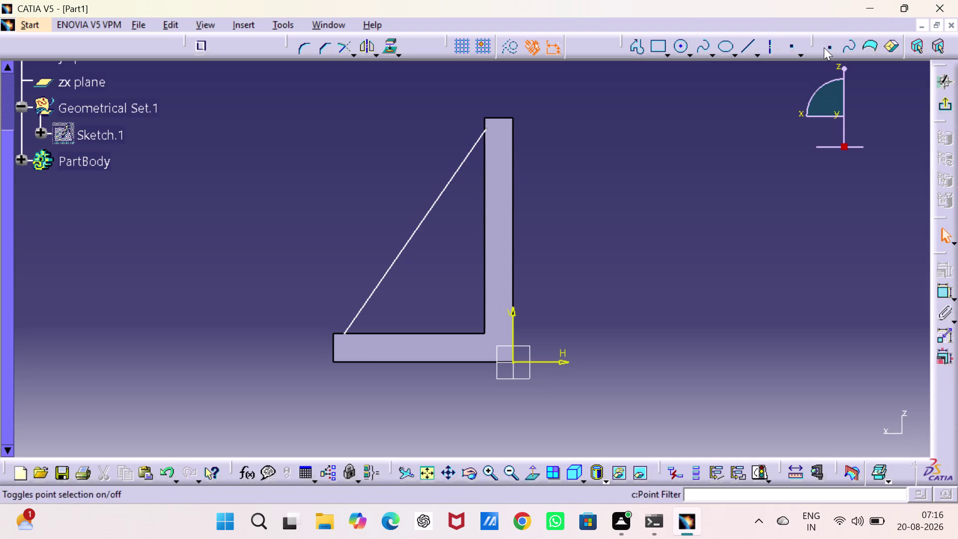
Make the rib line's lower endpoint coincident with the base flange and its top endpoint with the upright.
double_click(940, 287)
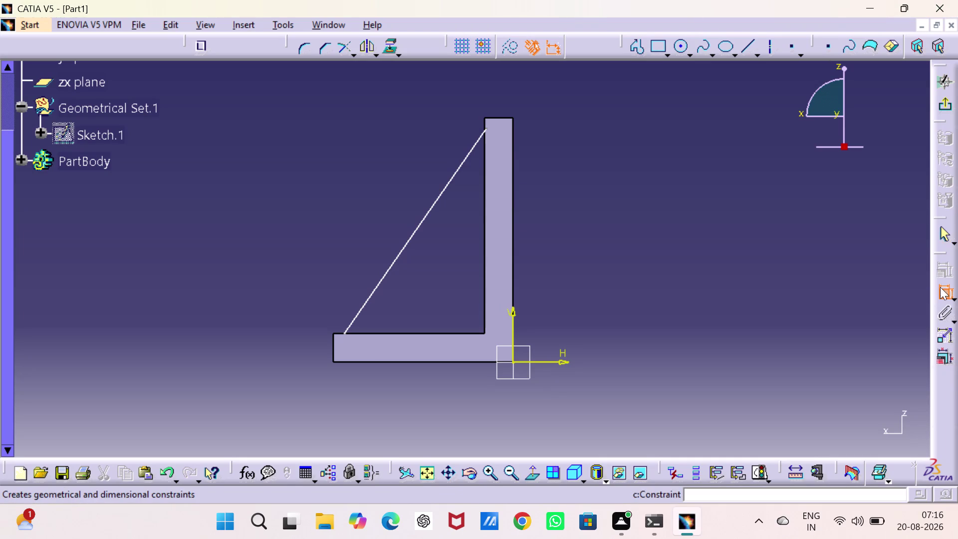
click(345, 332)
click(355, 333)
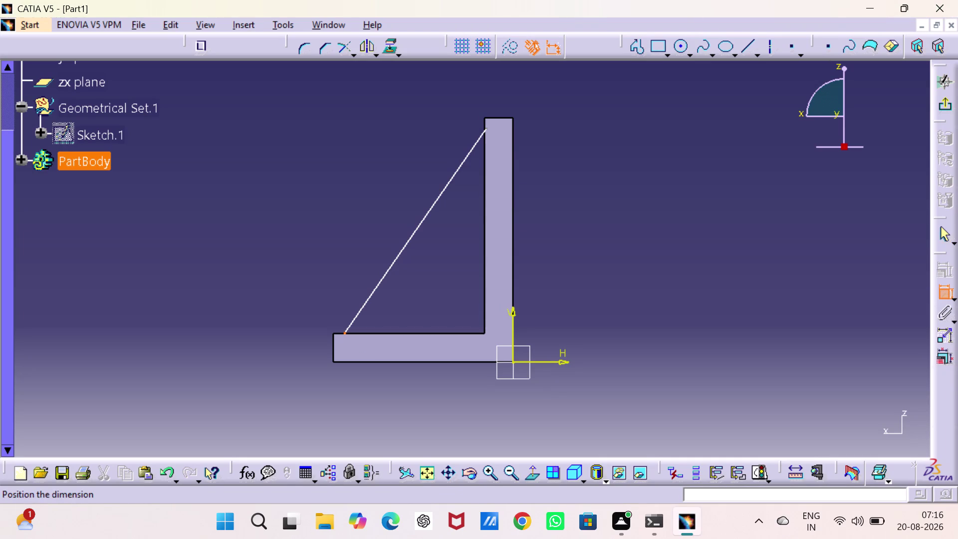
right_click(243, 271)
click(269, 334)
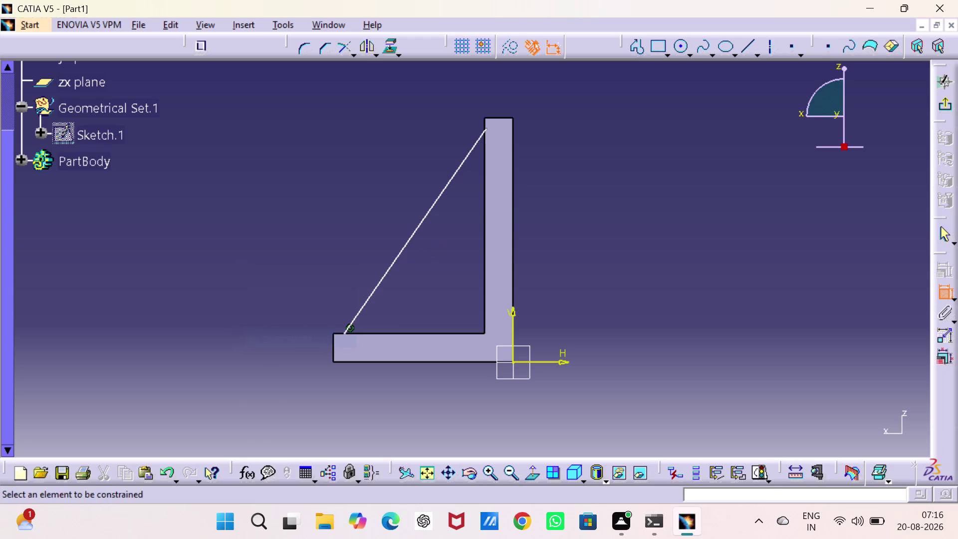
click(488, 129)
click(485, 144)
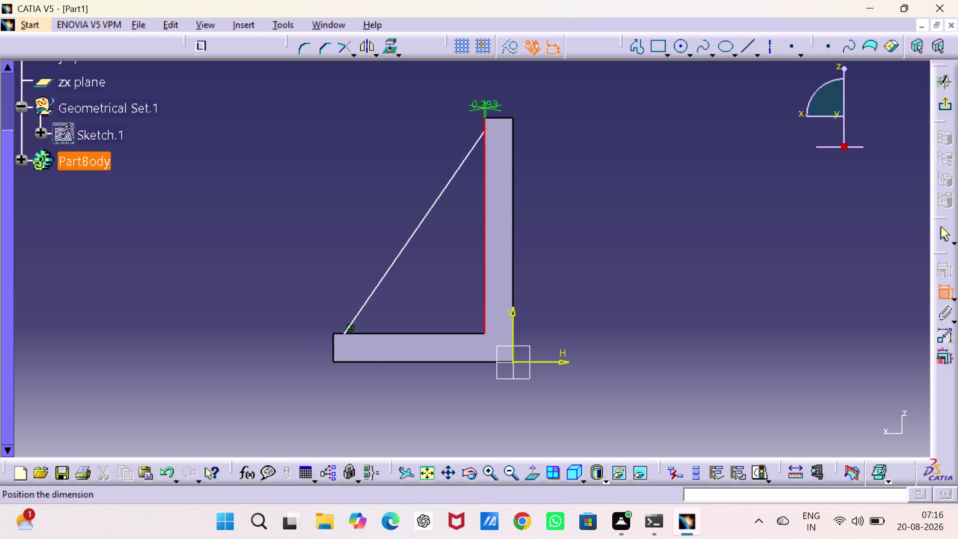
right_click(472, 148)
click(514, 287)
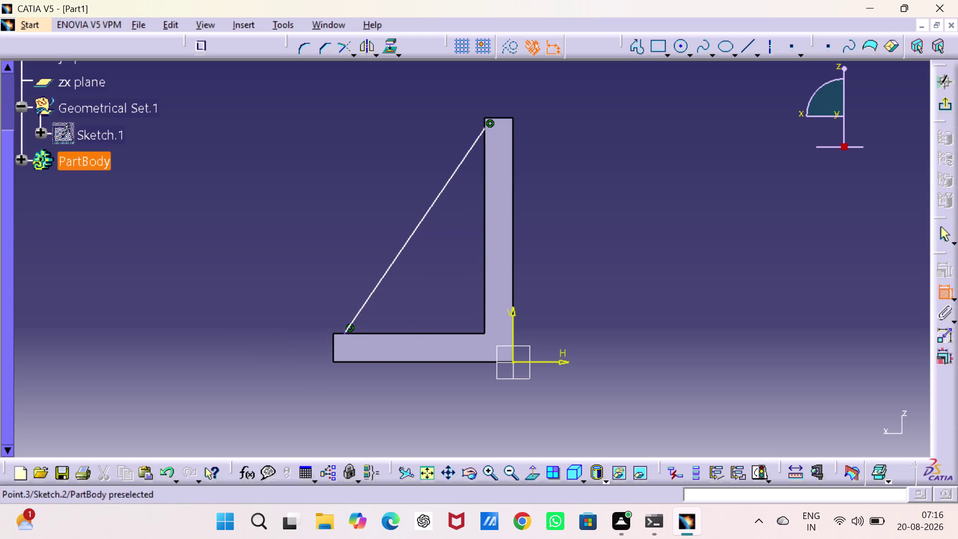
Dimension the rib's lower endpoint from the upright's inner edge and set it to 27.5 mm.
click(345, 332)
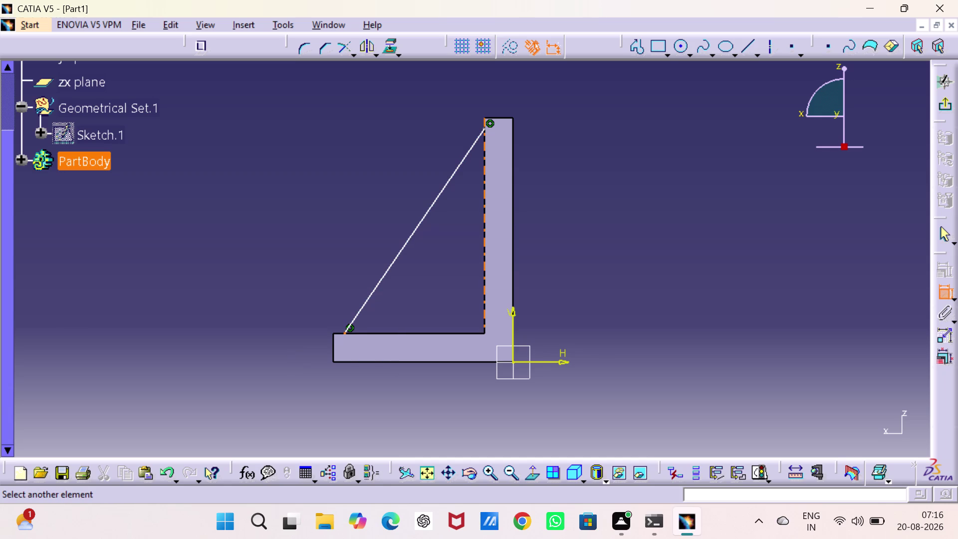
click(486, 304)
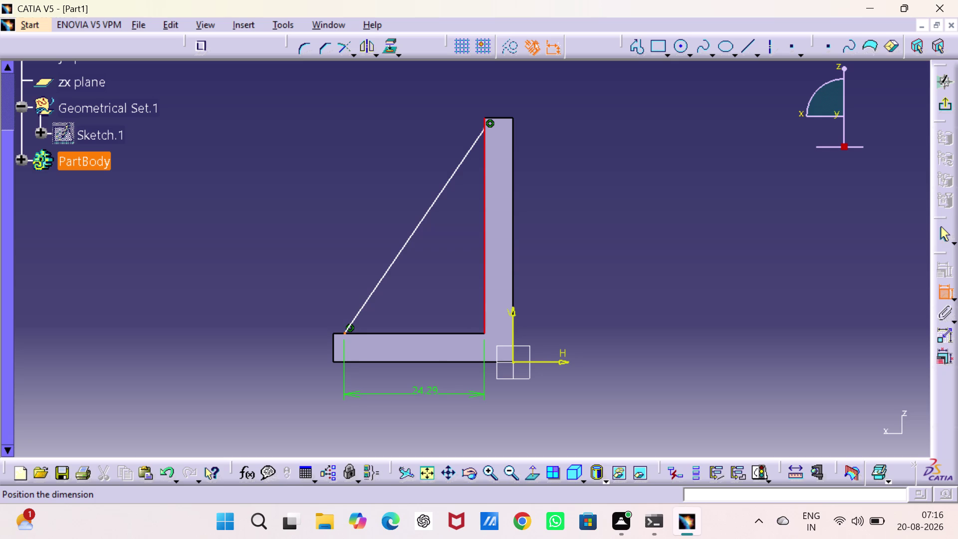
click(423, 393)
double_click(424, 394)
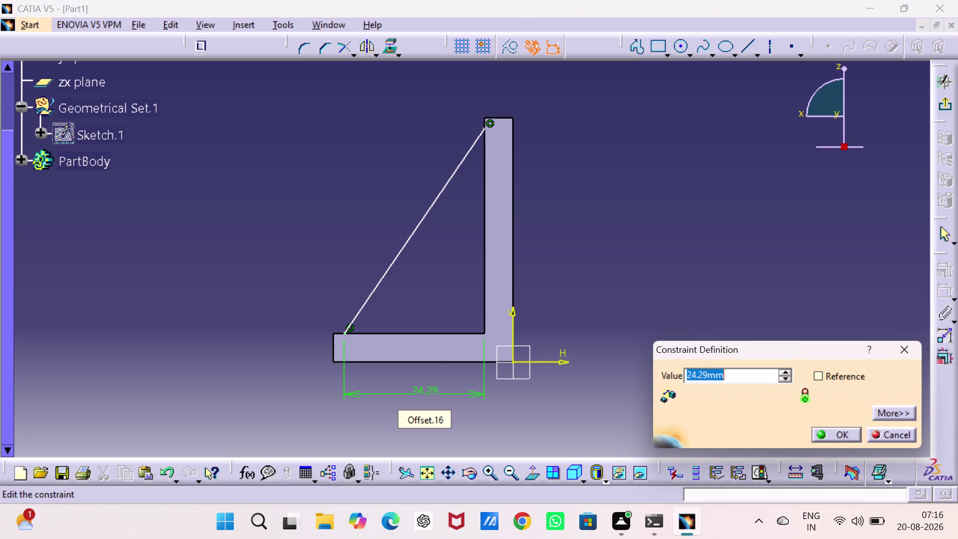
key(2)
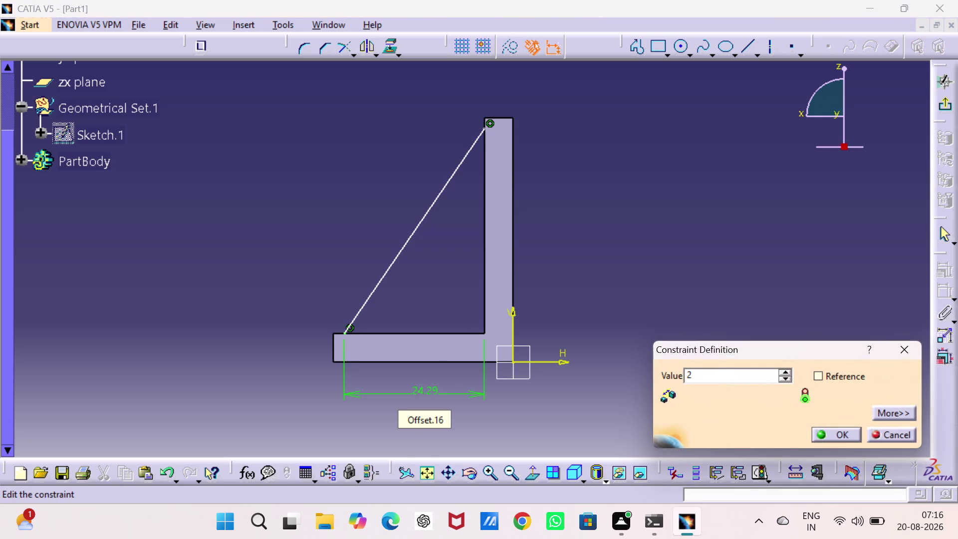
key(7)
key(period)
key(5)
key(Return)
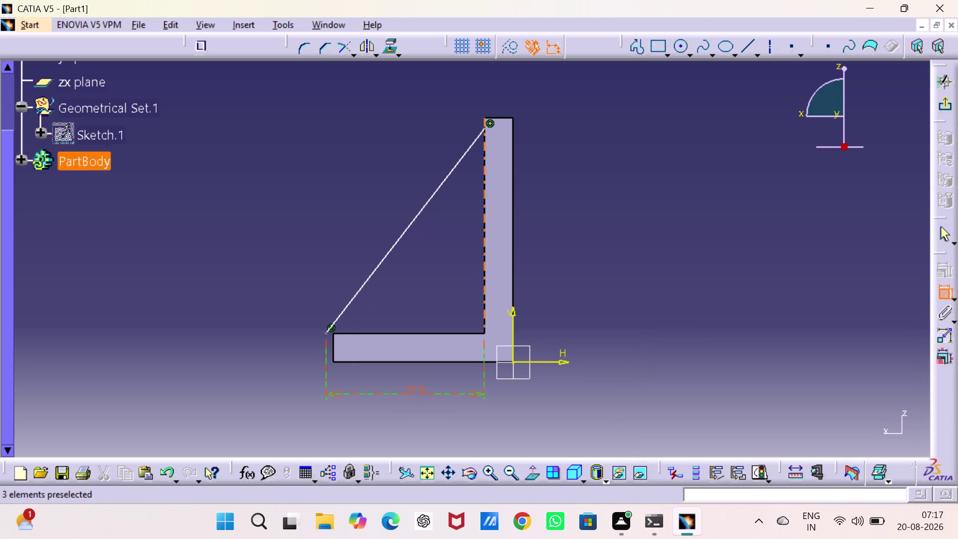
key(Escape)
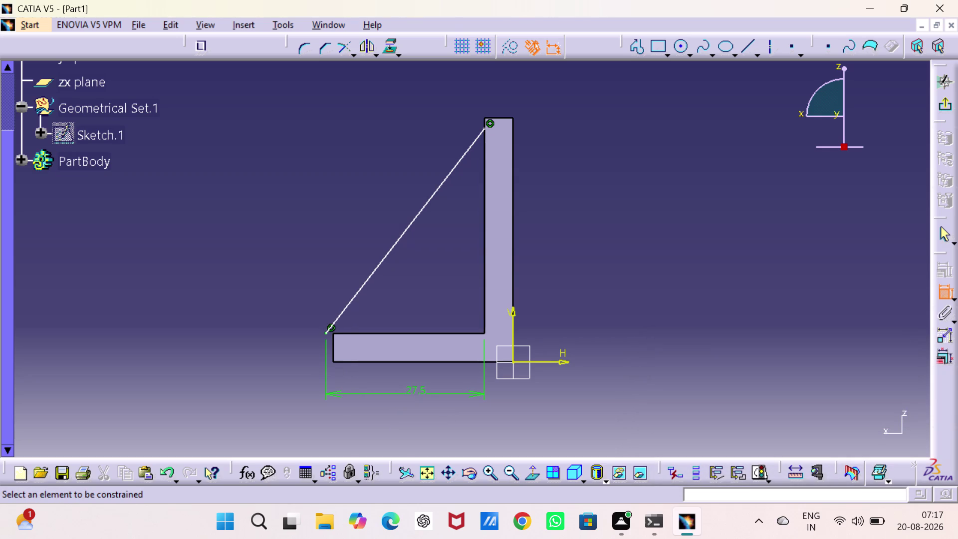
Undo the trial 27.5 mm offset dimension.
key(Escape)
key(Escape)
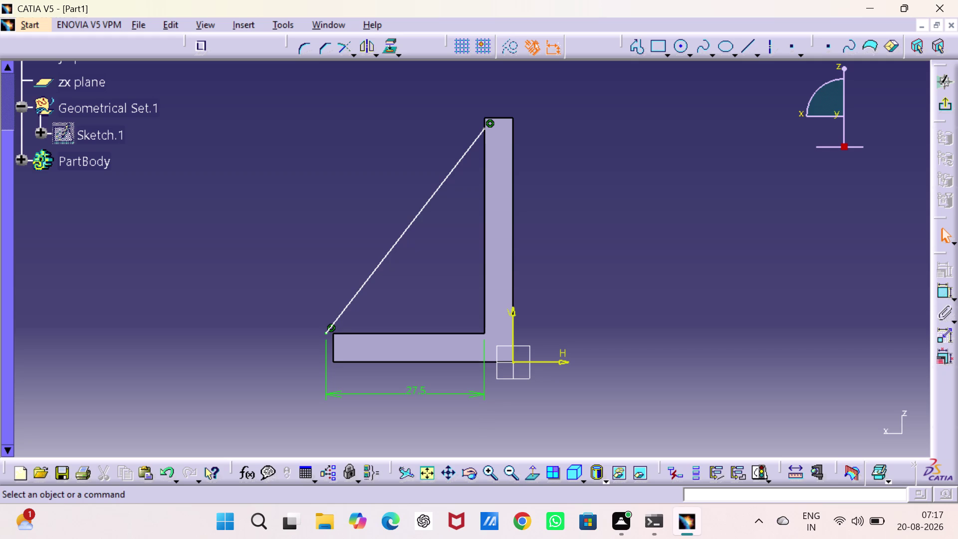
key(ctrl+z)
key(ctrl+z)
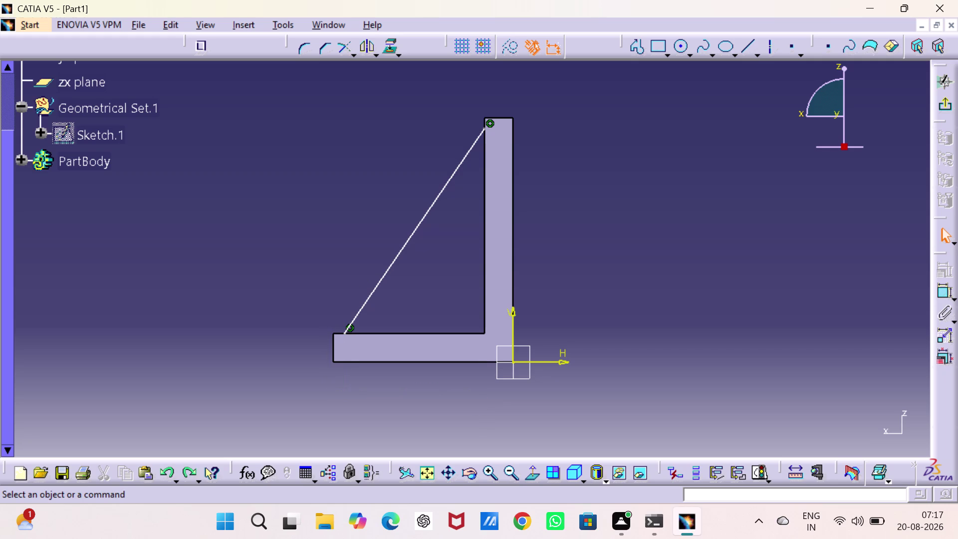
double_click(935, 287)
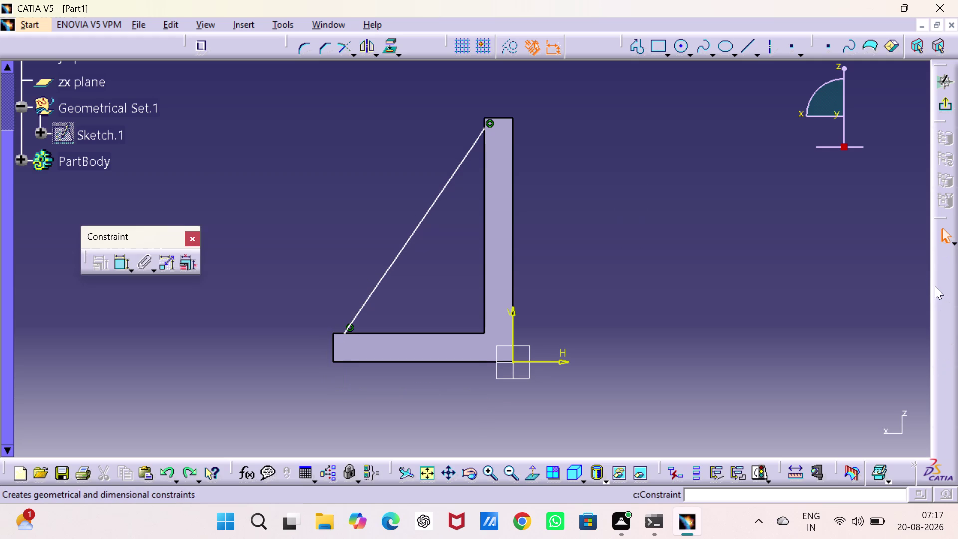
Dock the constraint toolbar and dimension the rib's lower endpoint 27.5 mm from the upright's outer face.
drag(103, 236, 954, 268)
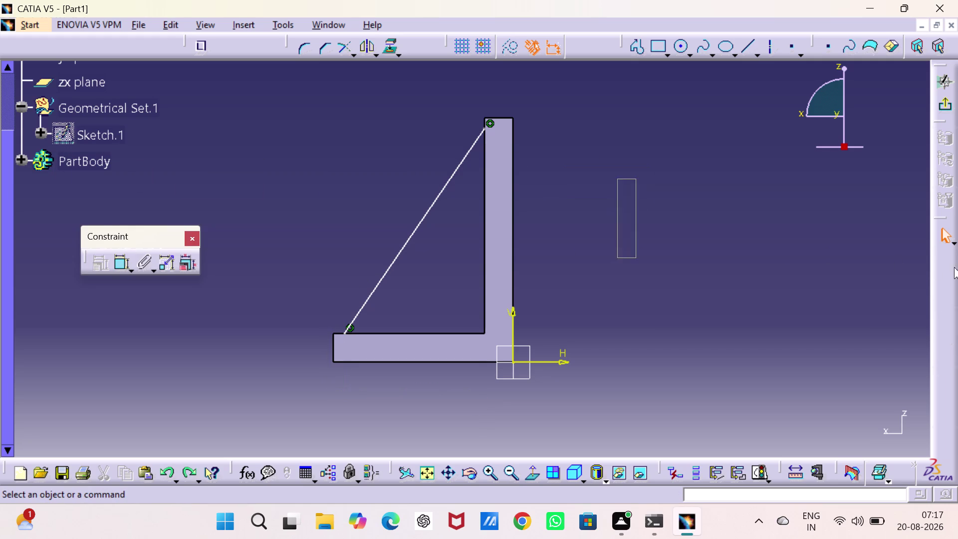
drag(953, 267, 954, 279)
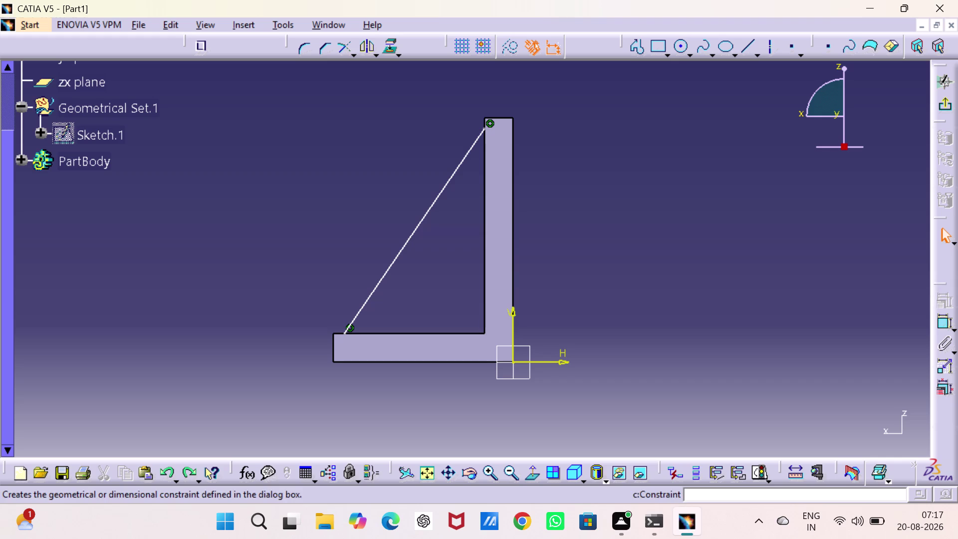
drag(934, 282, 935, 250)
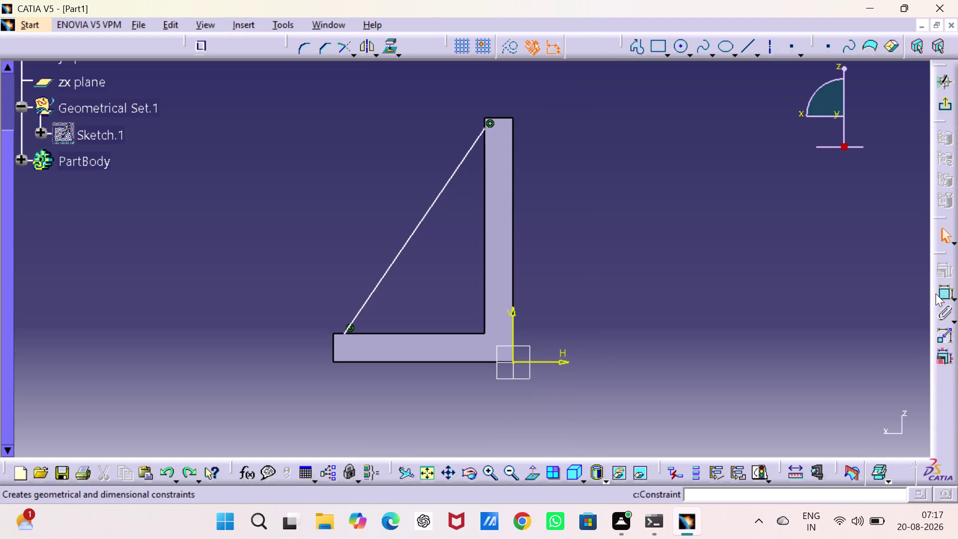
double_click(938, 294)
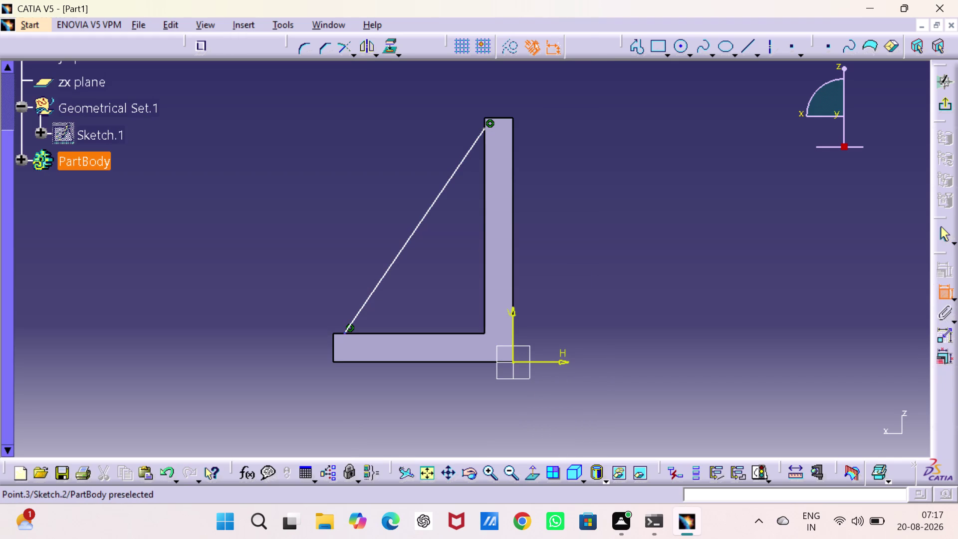
click(345, 333)
drag(514, 271, 502, 304)
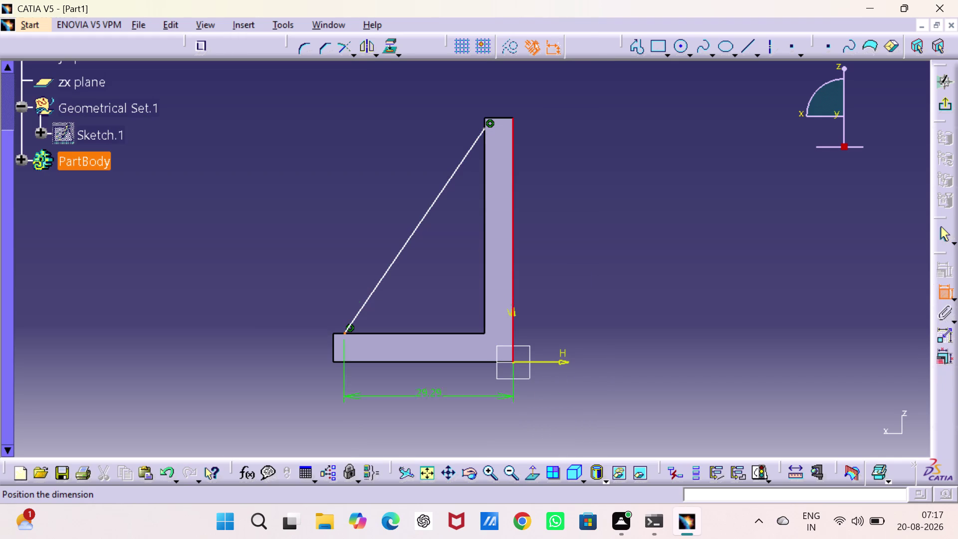
click(432, 410)
double_click(432, 404)
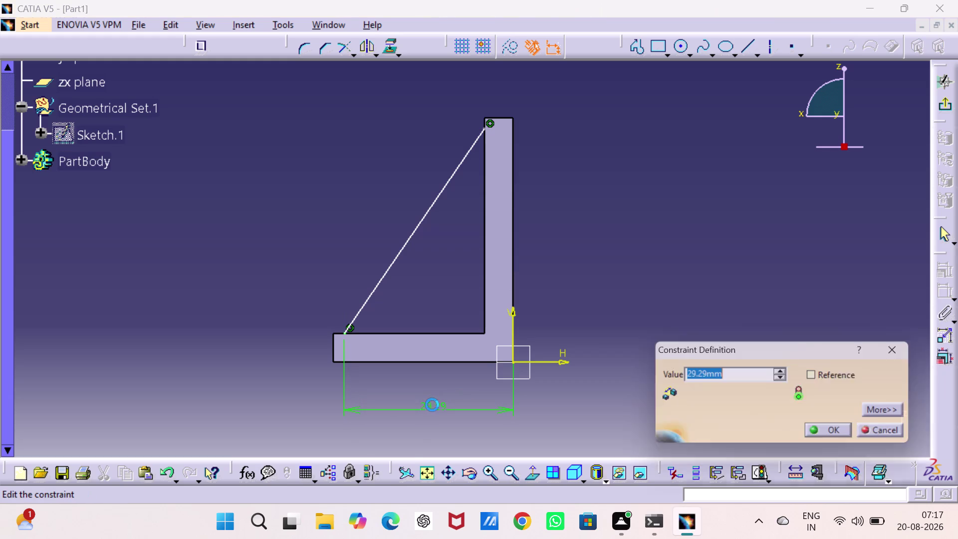
key(2)
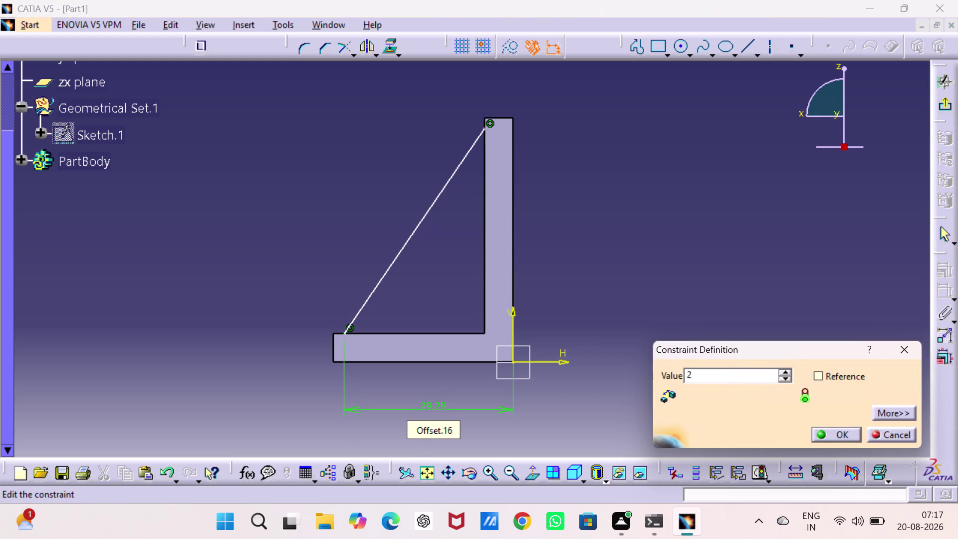
text(7.)
key(5)
key(Return)
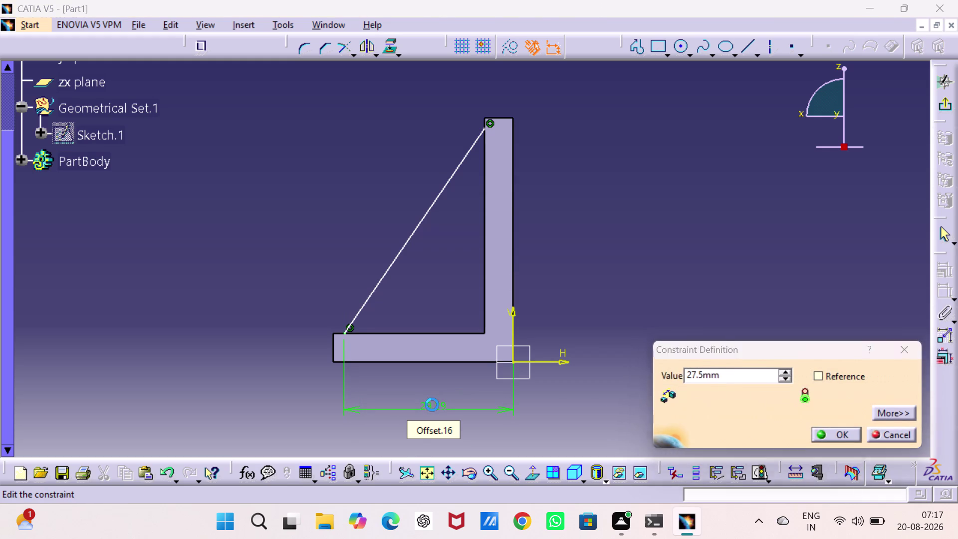
Dimension the rib's top endpoint vertically from the bracket's bottom edge (40.548).
click(485, 128)
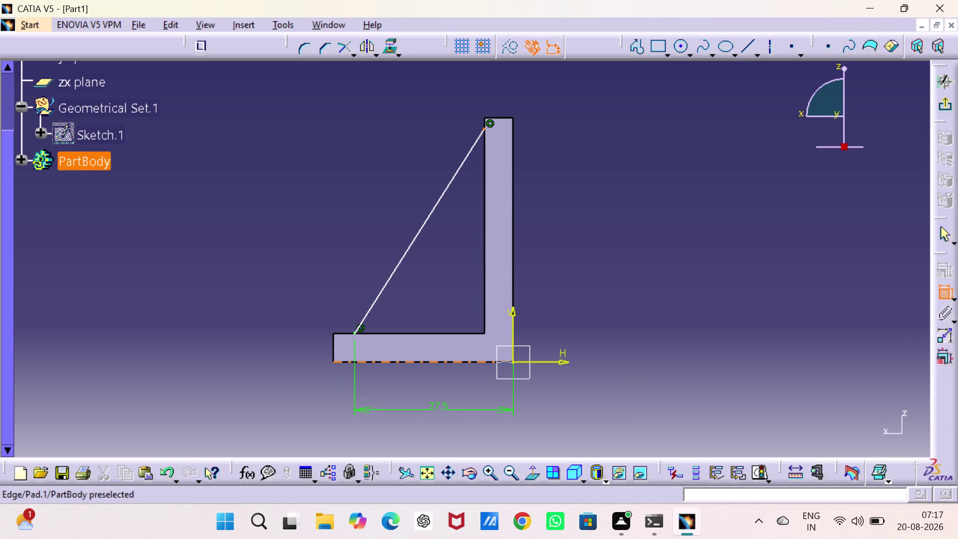
click(436, 363)
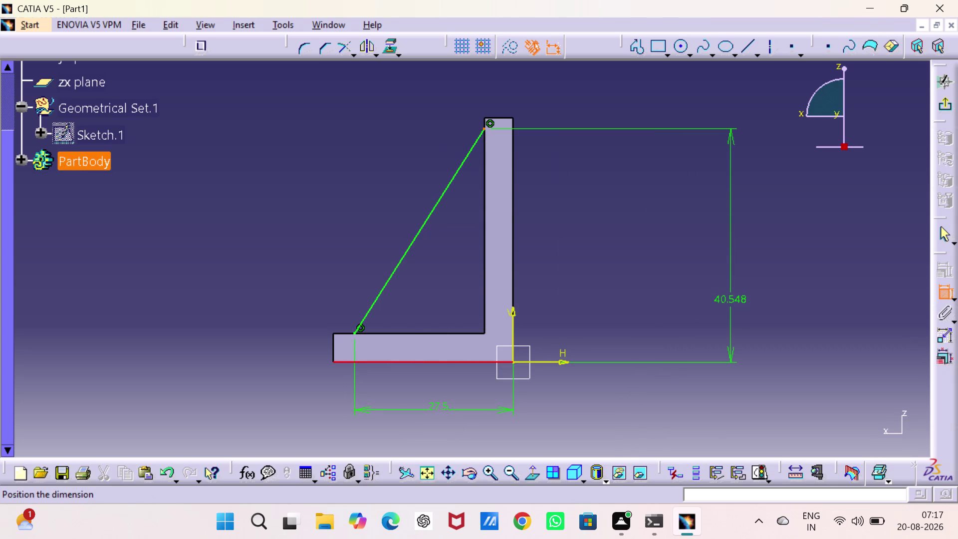
click(584, 271)
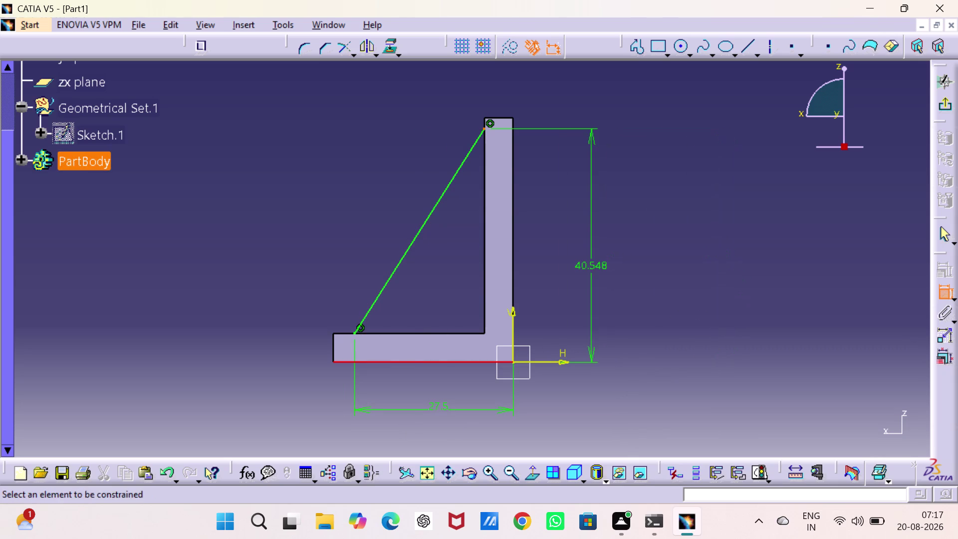
double_click(590, 264)
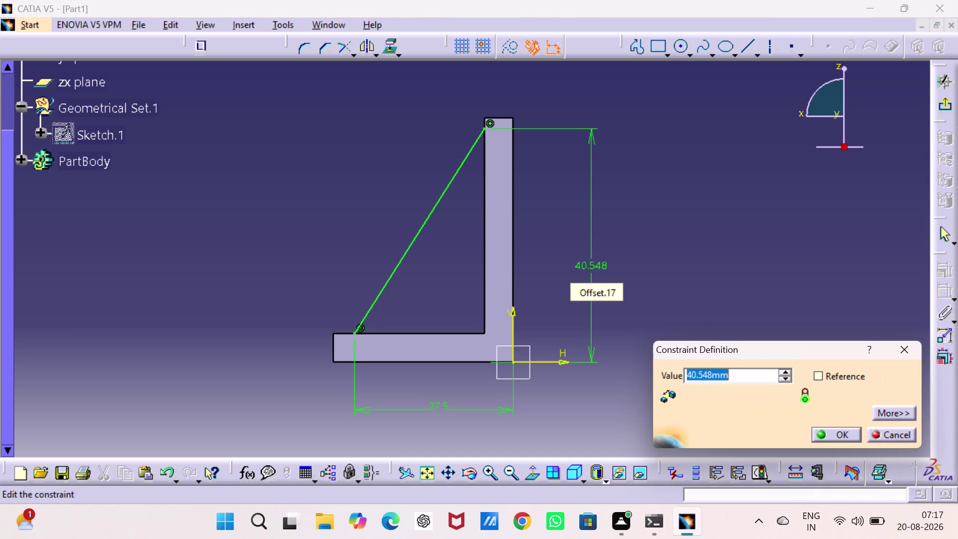
Change the rib line's 40.548 vertical dimension to 40 mm and confirm it.
key(4)
key(0)
key(Return)
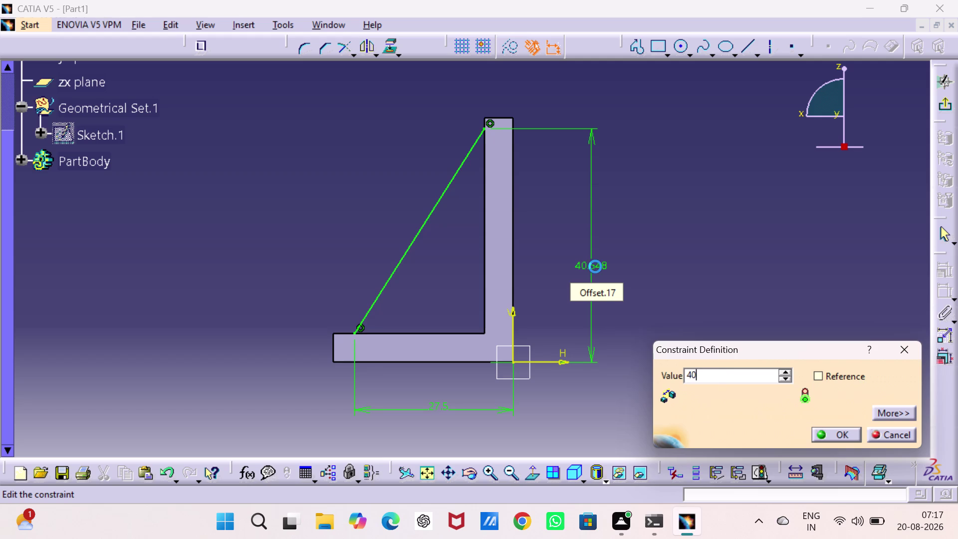
click(941, 101)
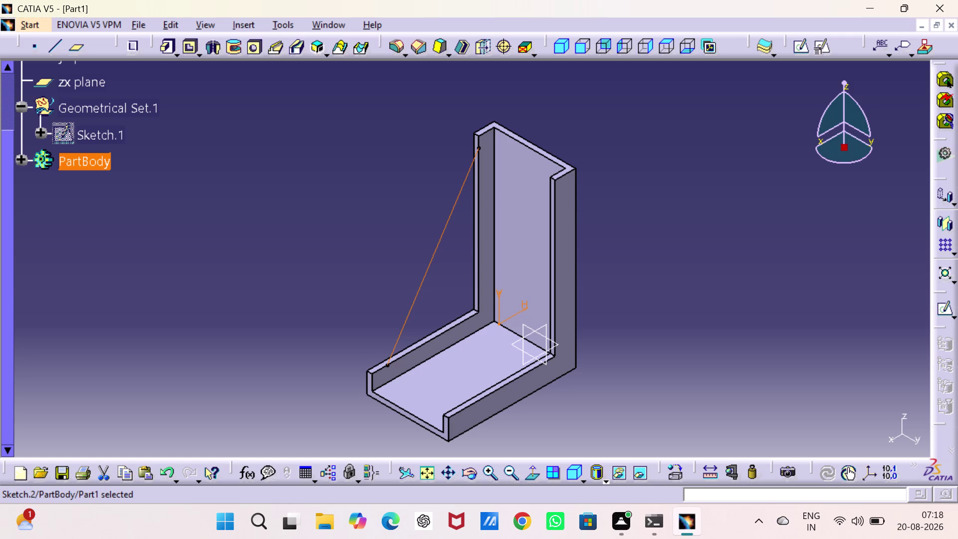
Reopen the rib sketch and delete the top endpoint's coincidence constraint.
click(685, 180)
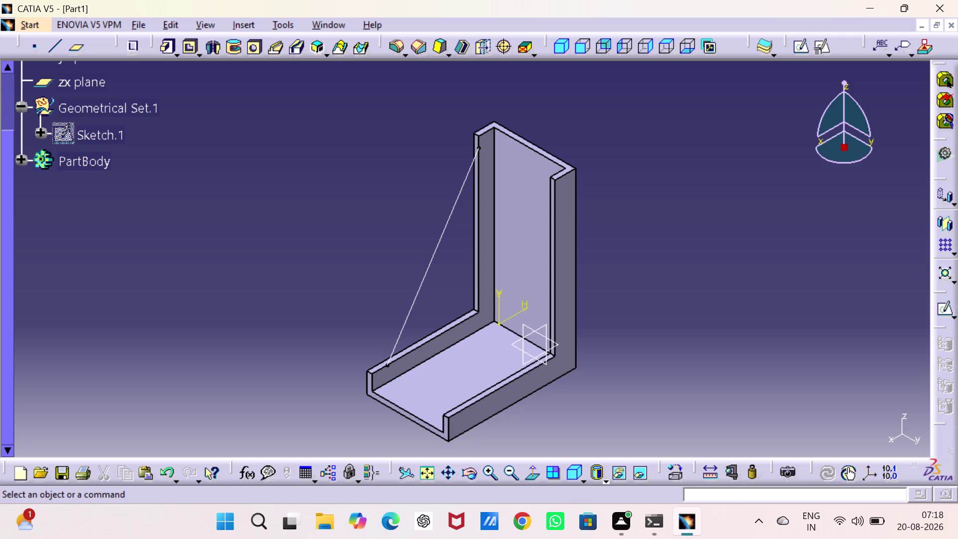
double_click(428, 270)
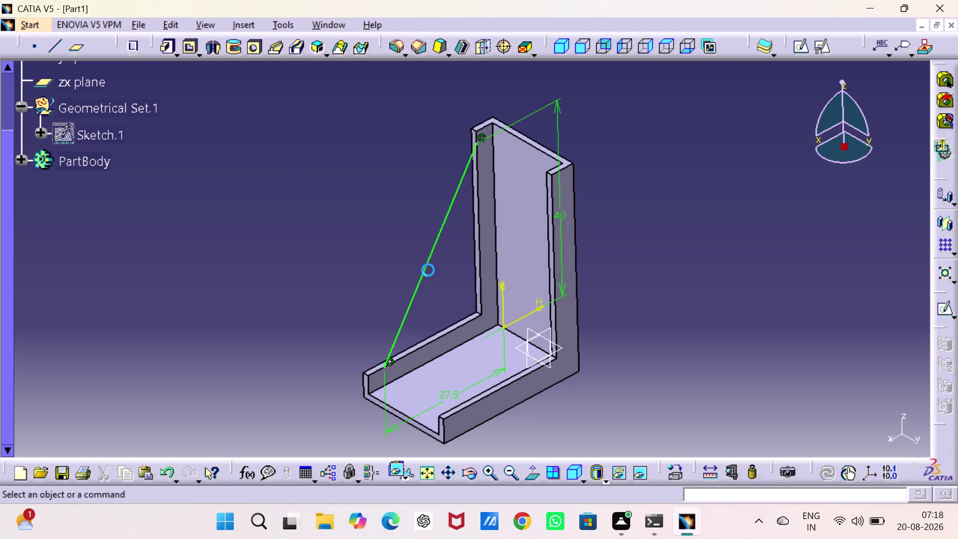
click(686, 218)
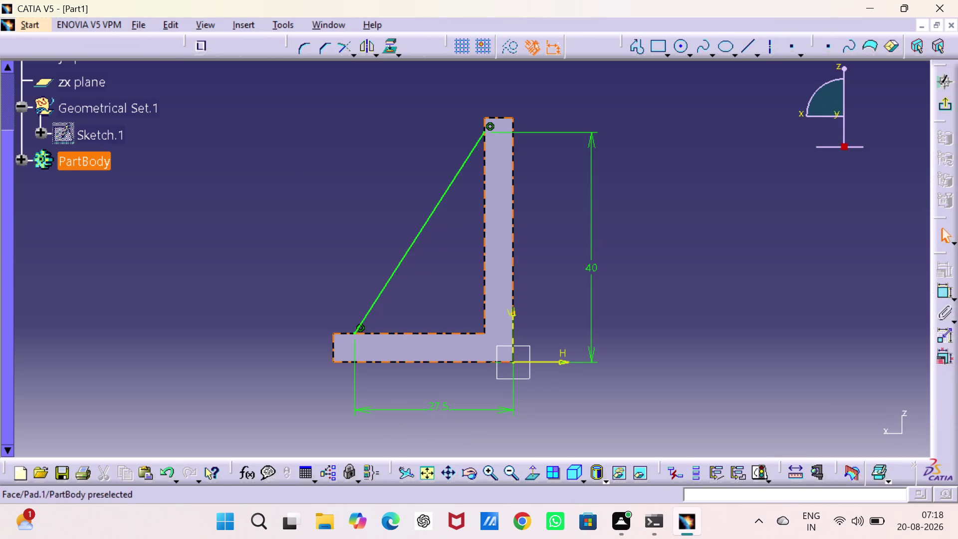
right_click(493, 125)
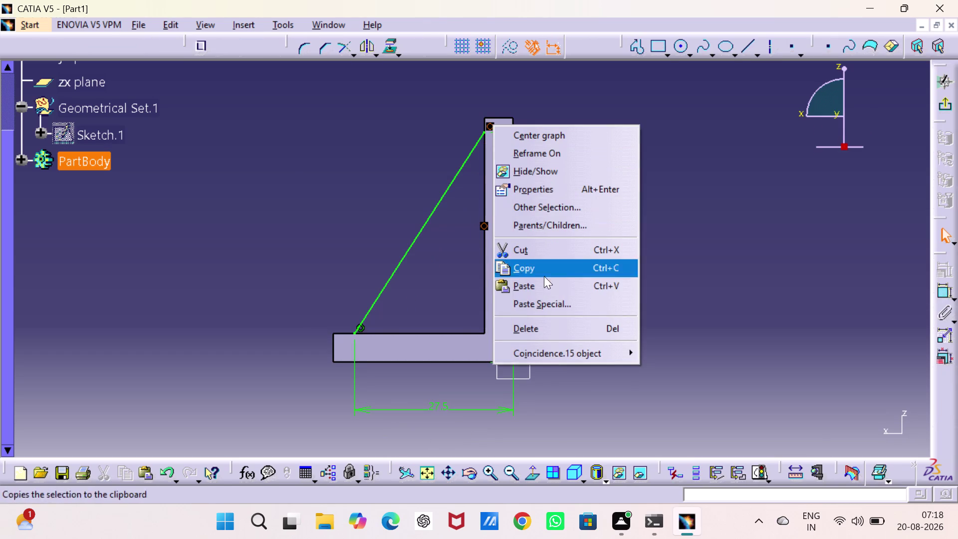
click(549, 325)
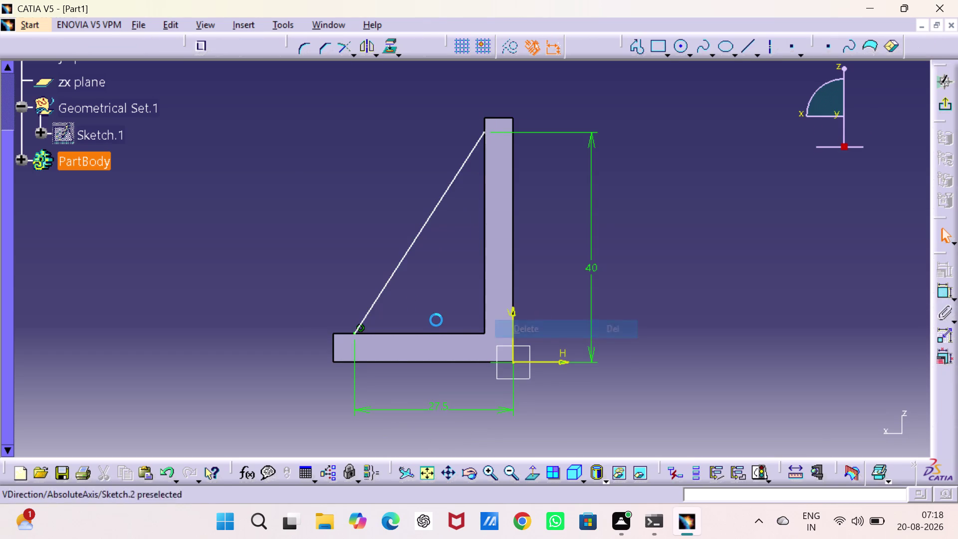
Delete the lower endpoint's coincidence, restoring the diagonal line after an accidental deletion.
right_click(363, 327)
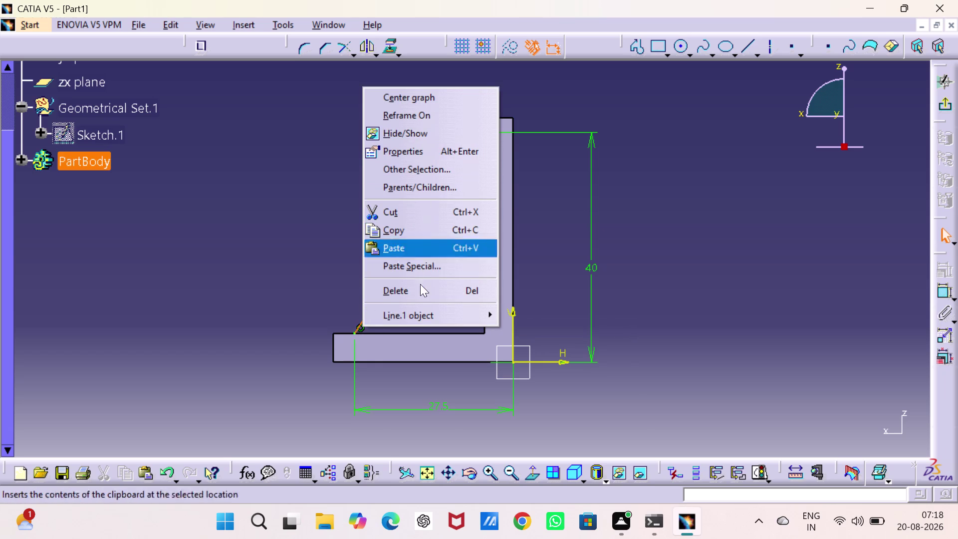
click(419, 294)
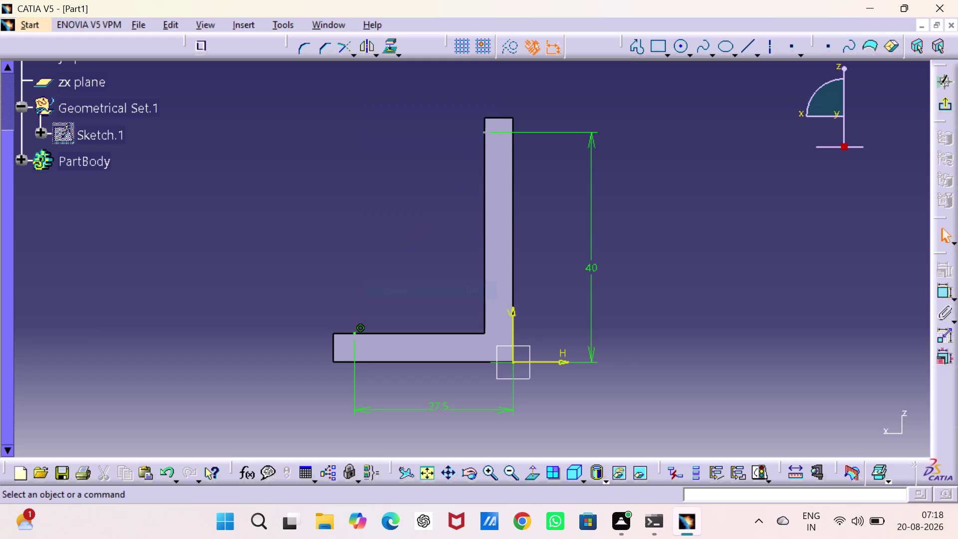
key(ctrl+z)
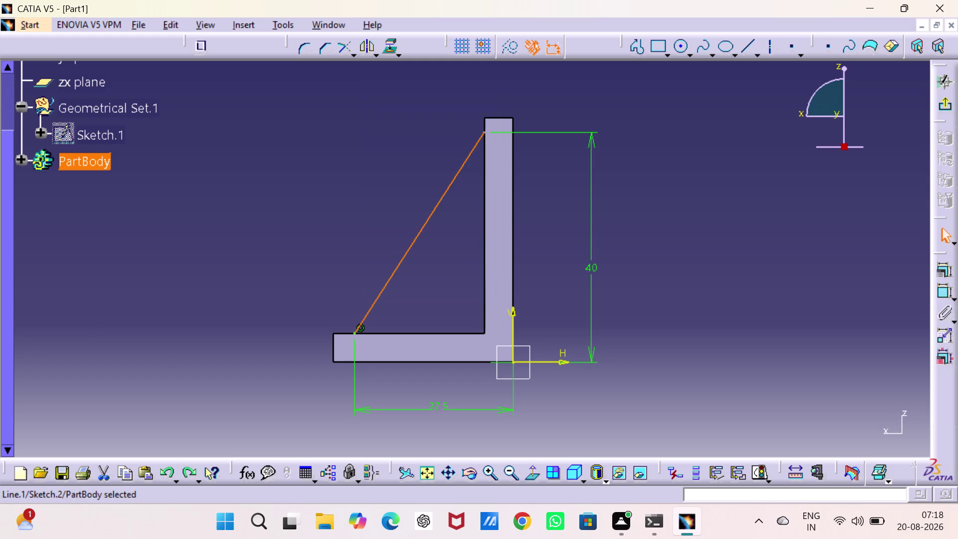
click(381, 160)
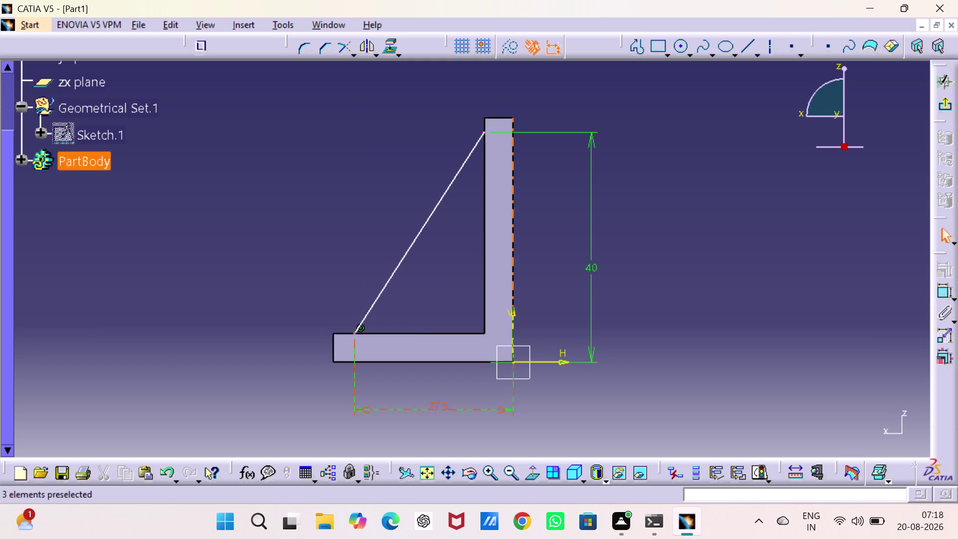
right_click(363, 328)
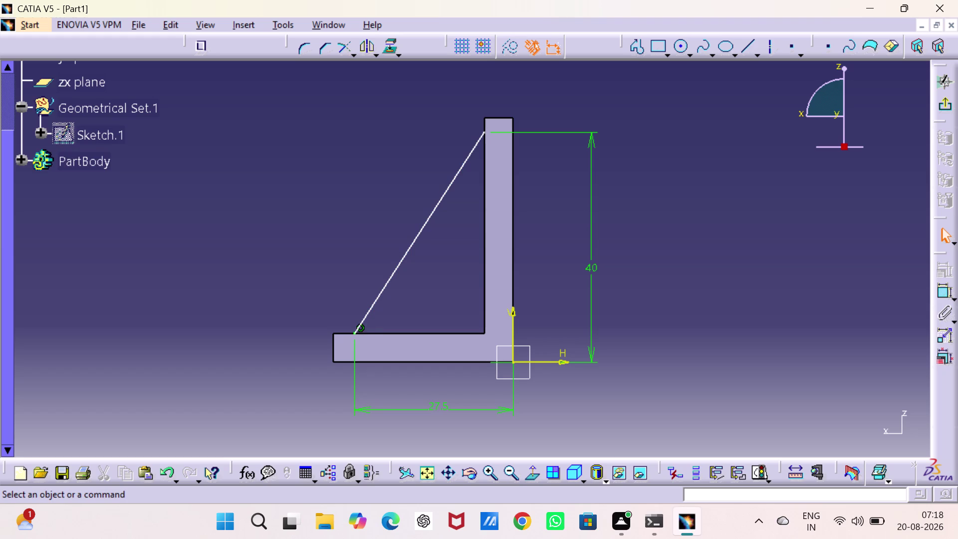
click(364, 328)
right_click(364, 328)
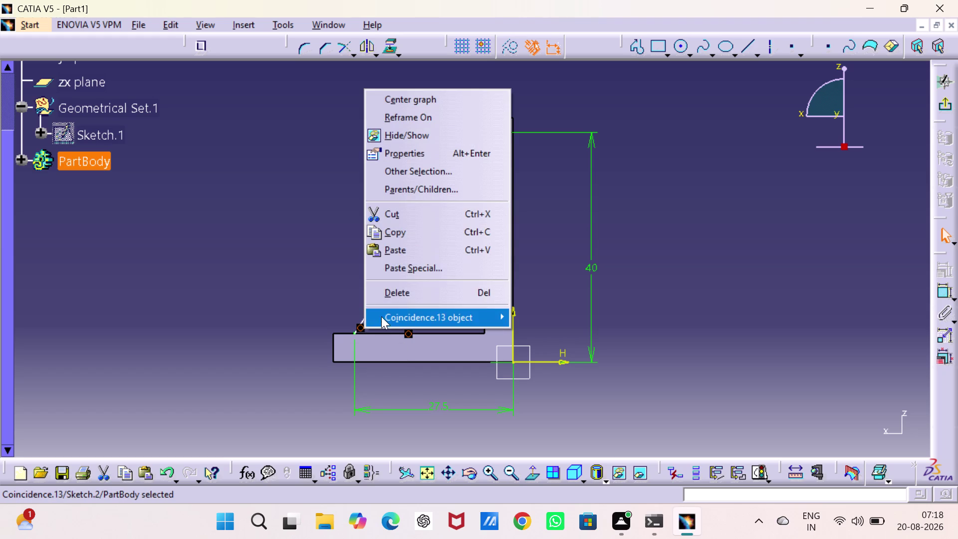
click(388, 292)
click(355, 300)
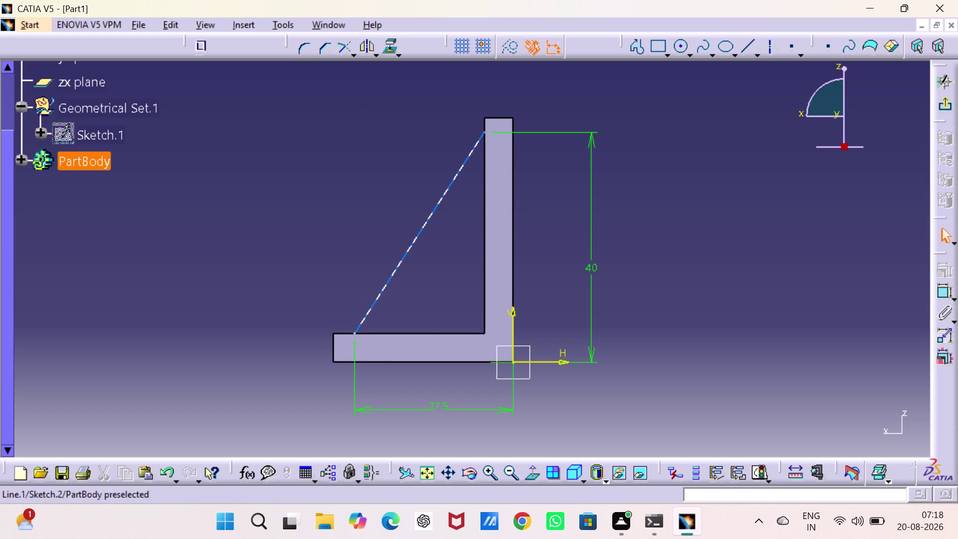
Make the rib line's lower endpoint coincident with the base's bottom edge.
click(354, 333)
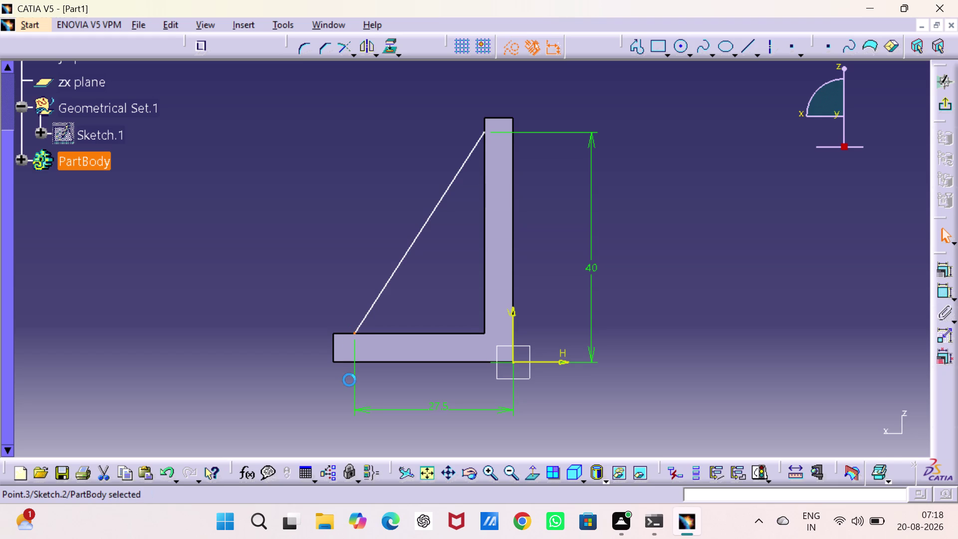
click(776, 373)
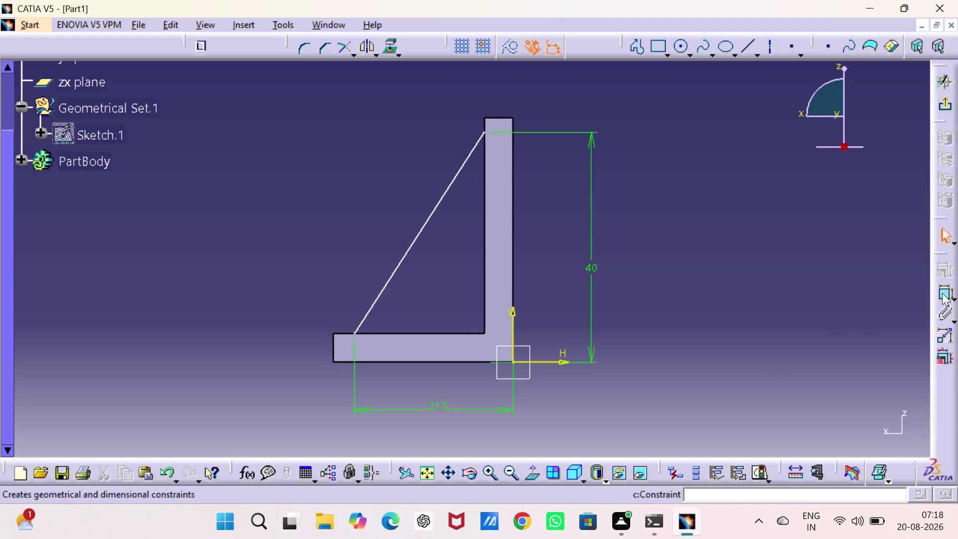
double_click(942, 293)
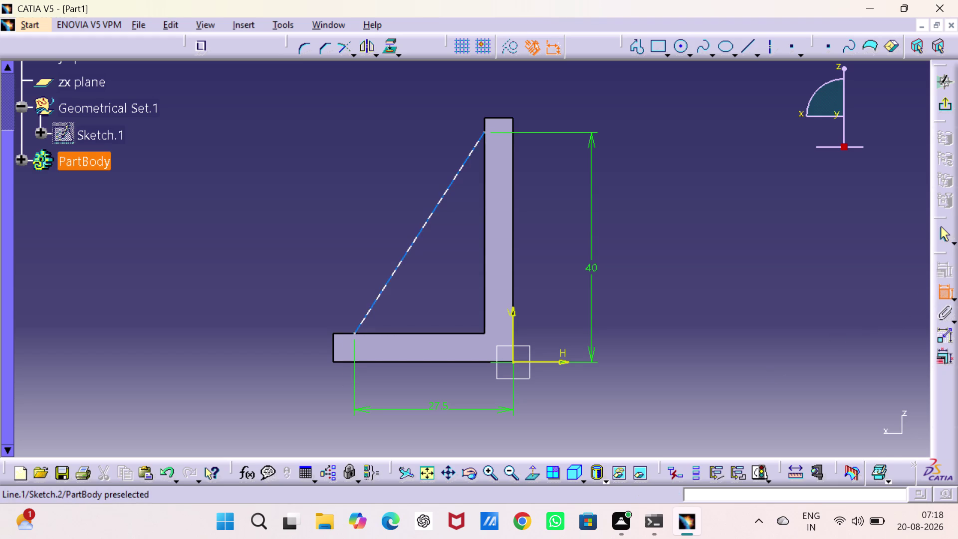
click(355, 333)
click(345, 361)
right_click(345, 361)
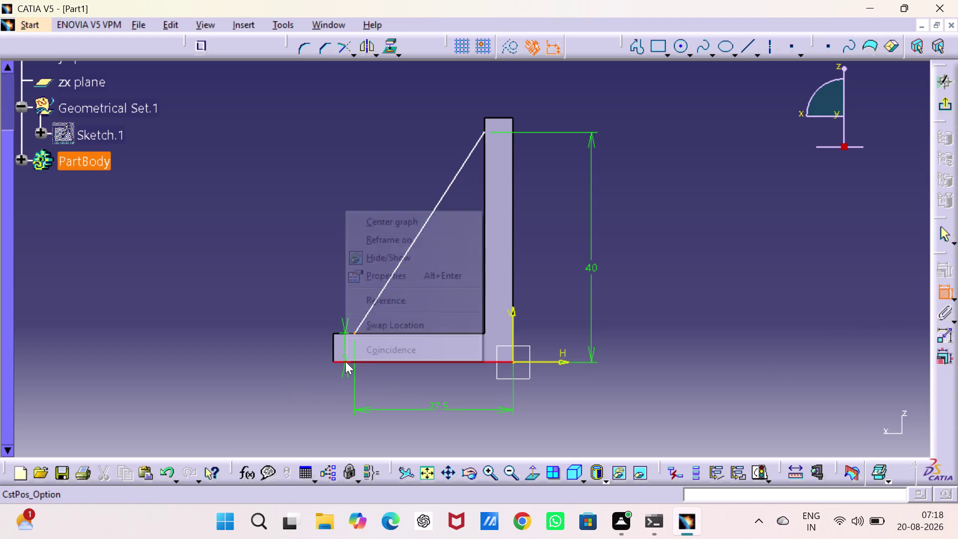
click(354, 352)
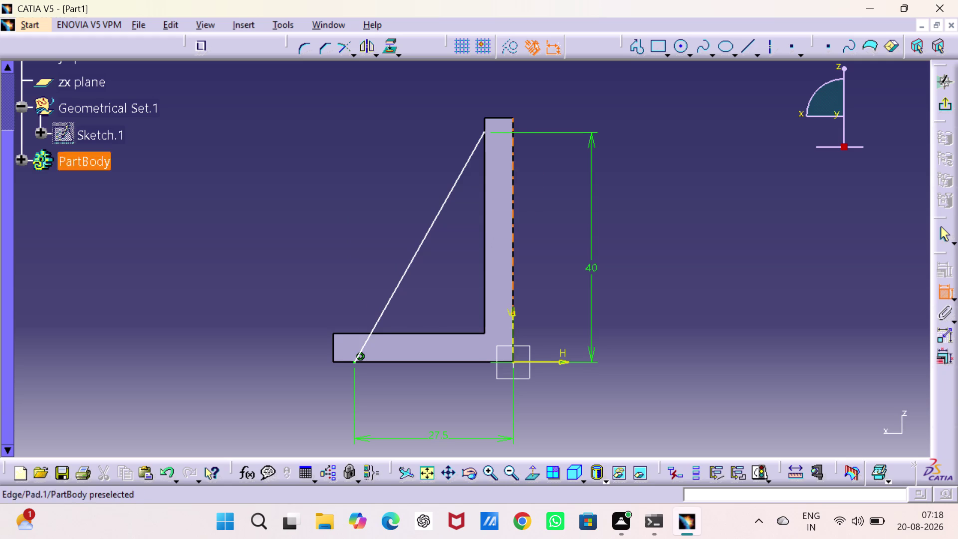
Make the rib line's top endpoint coincident with the wall's outer edge.
click(485, 131)
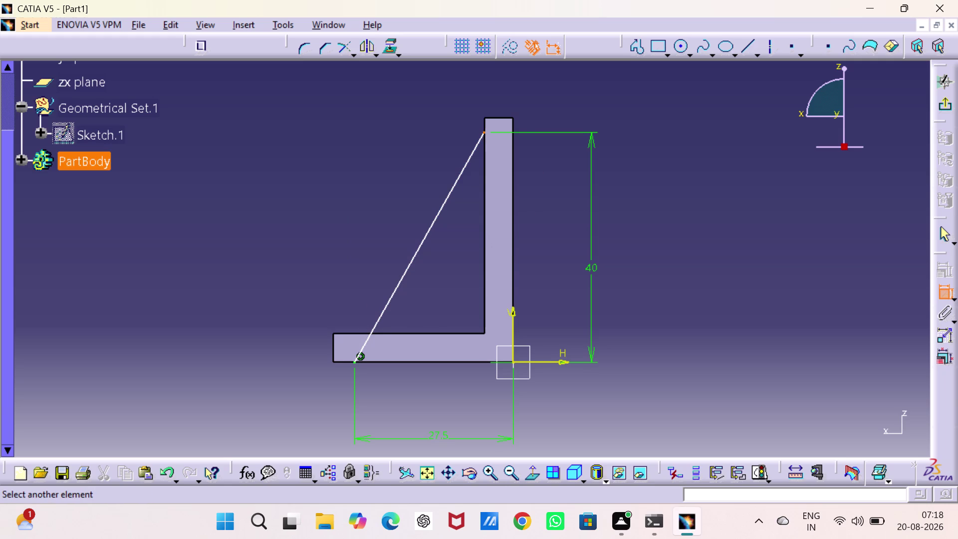
click(513, 138)
right_click(511, 138)
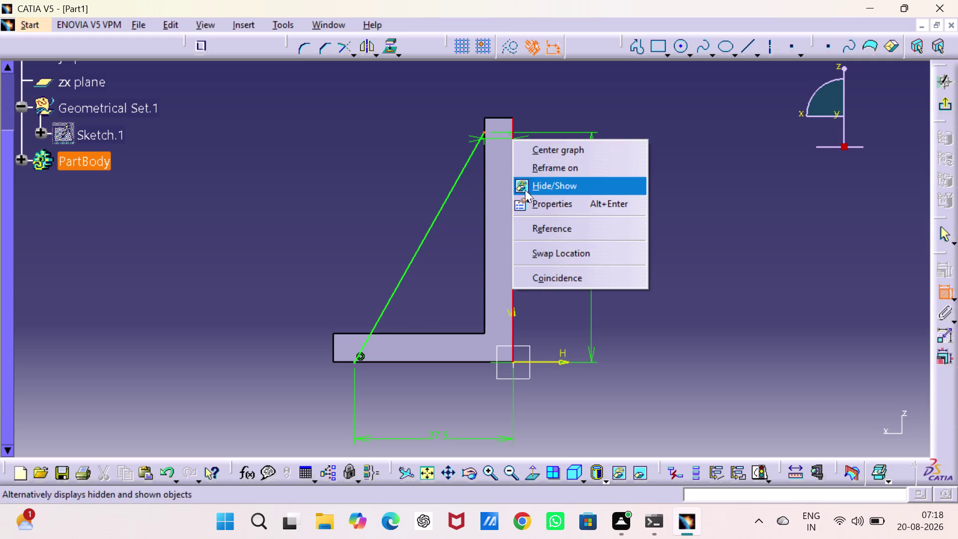
click(536, 277)
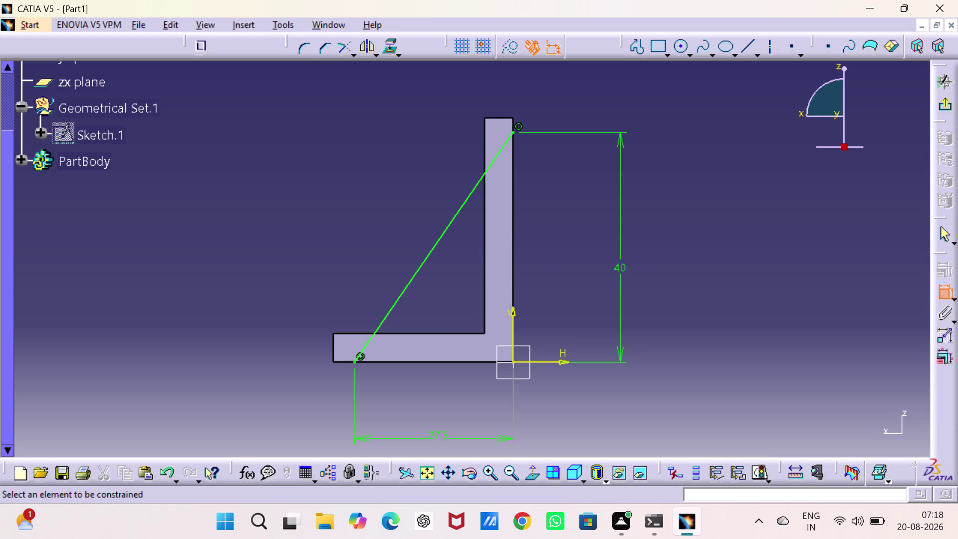
Draw lines down the wall's outer edge and to the corner to close the triangle, then exit.
drag(637, 45, 631, 51)
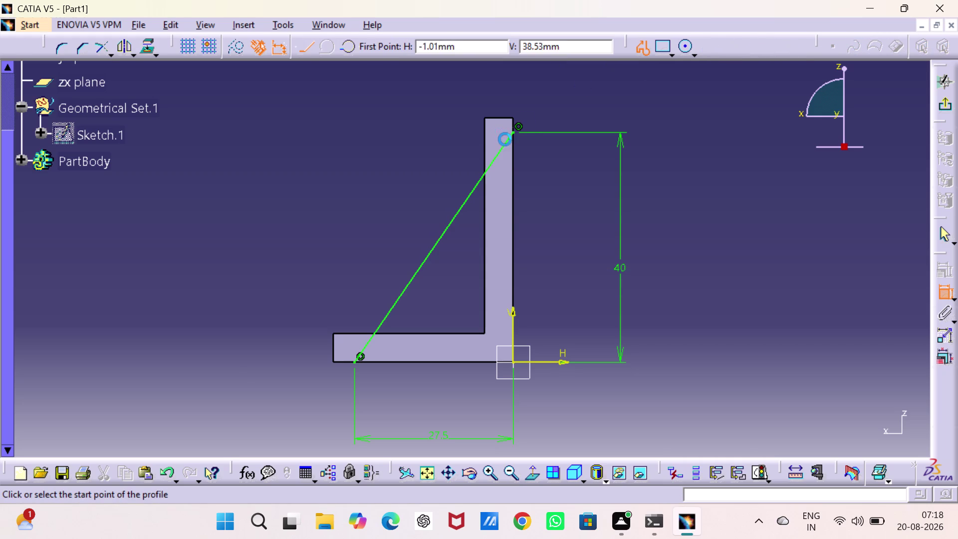
click(514, 131)
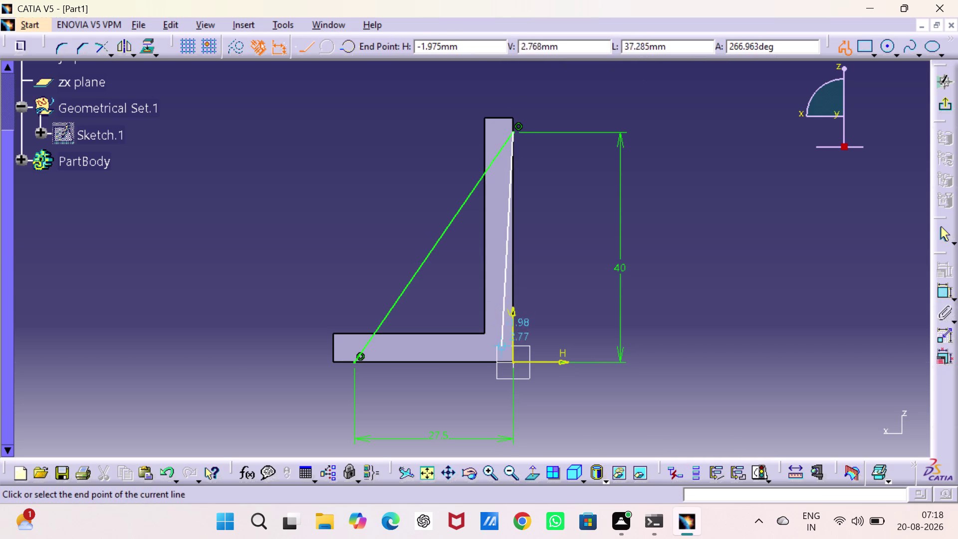
click(514, 359)
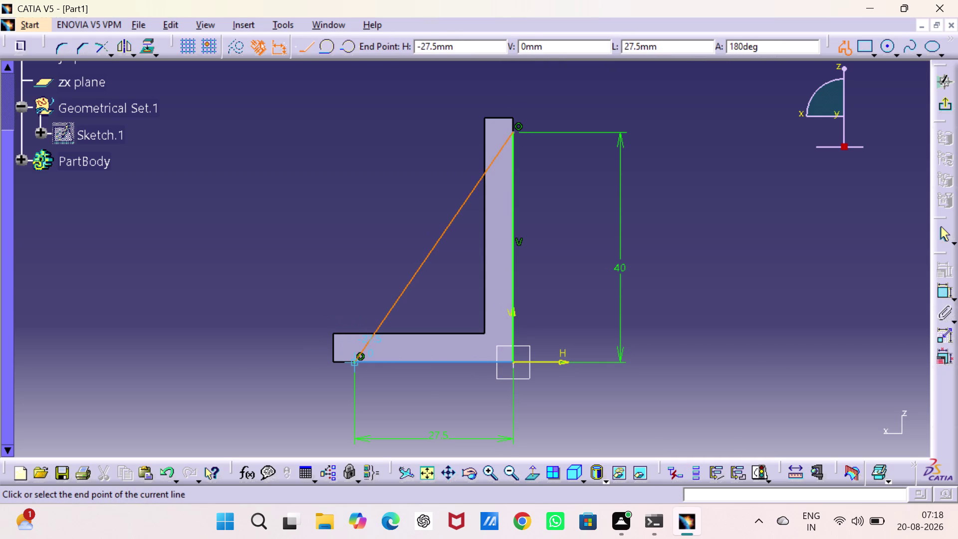
click(354, 362)
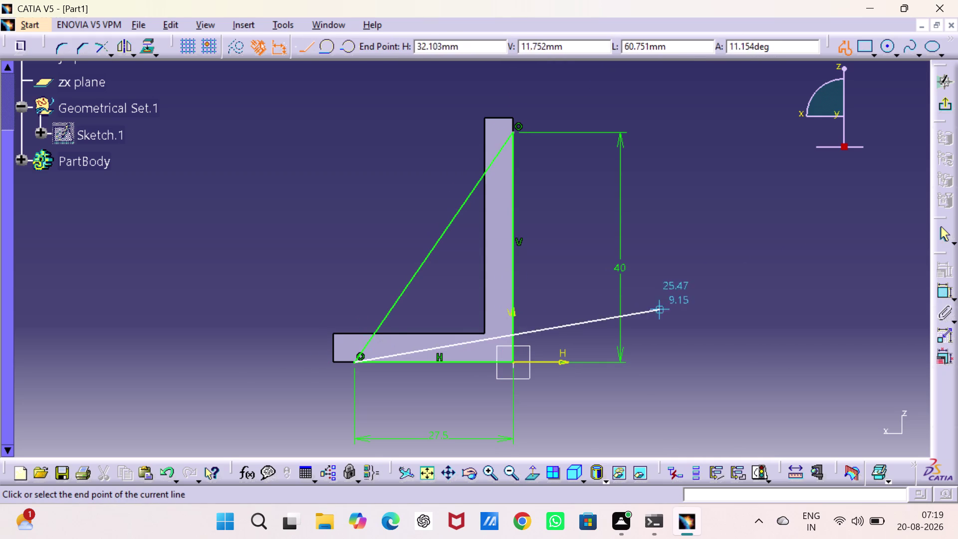
click(944, 237)
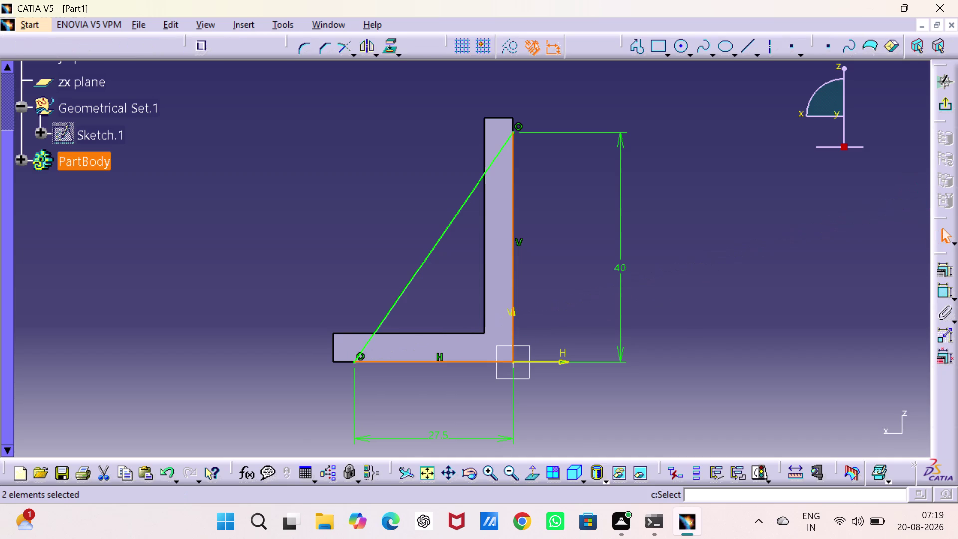
click(691, 230)
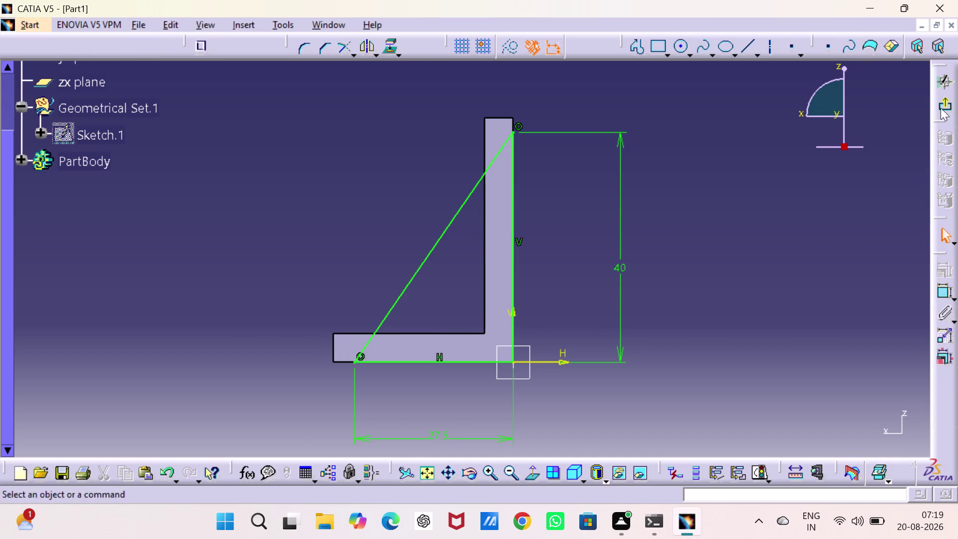
click(952, 106)
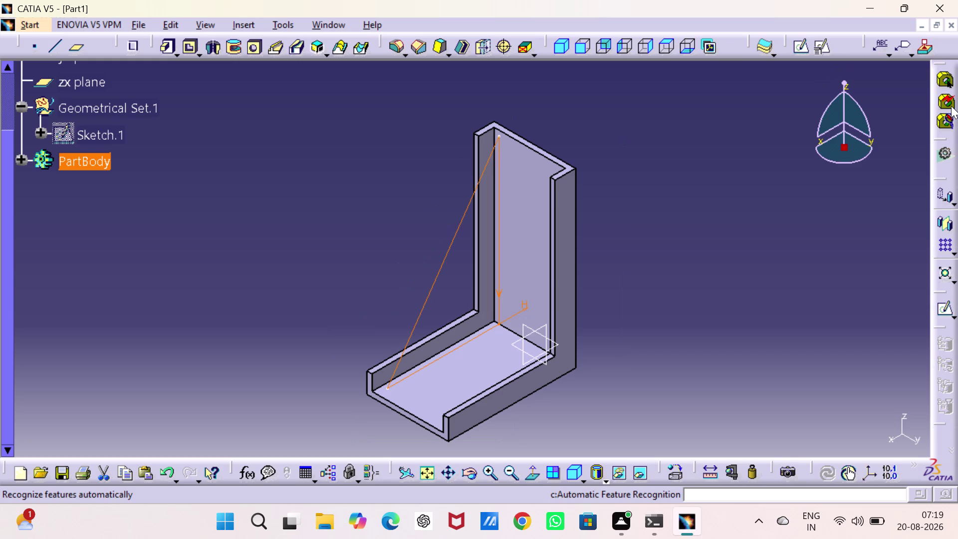
click(161, 46)
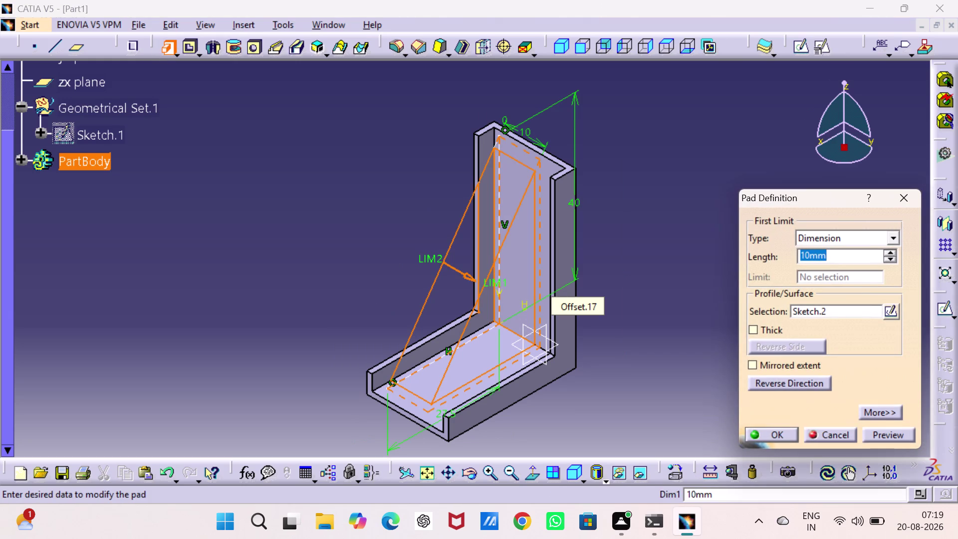
Pad the triangle 1.25 mm with its direction reversed, previewing before creating it.
key(1)
text(.2)
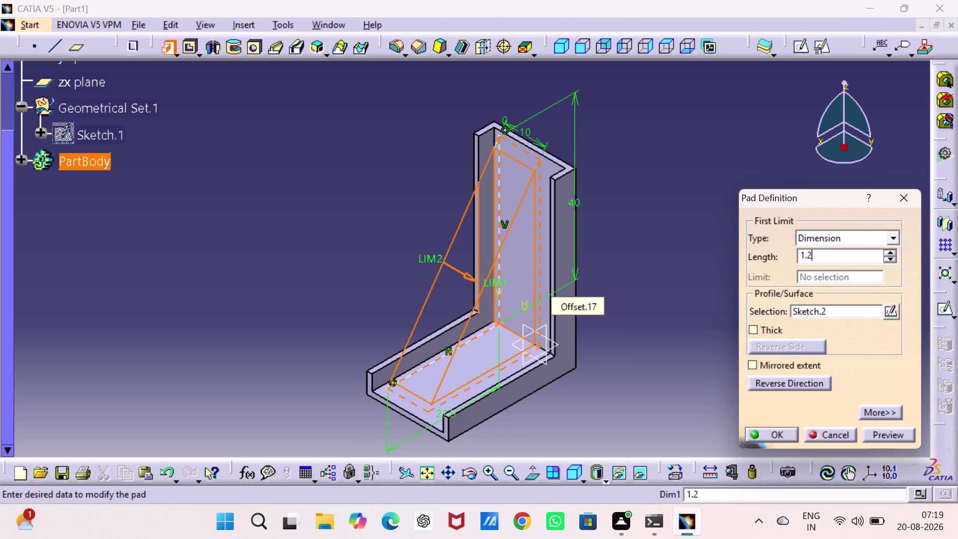
key(5)
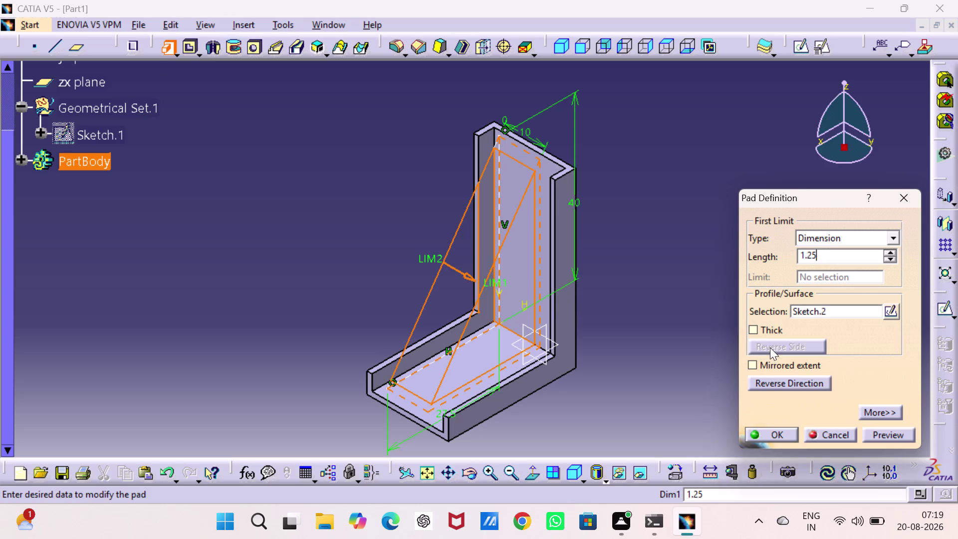
click(893, 435)
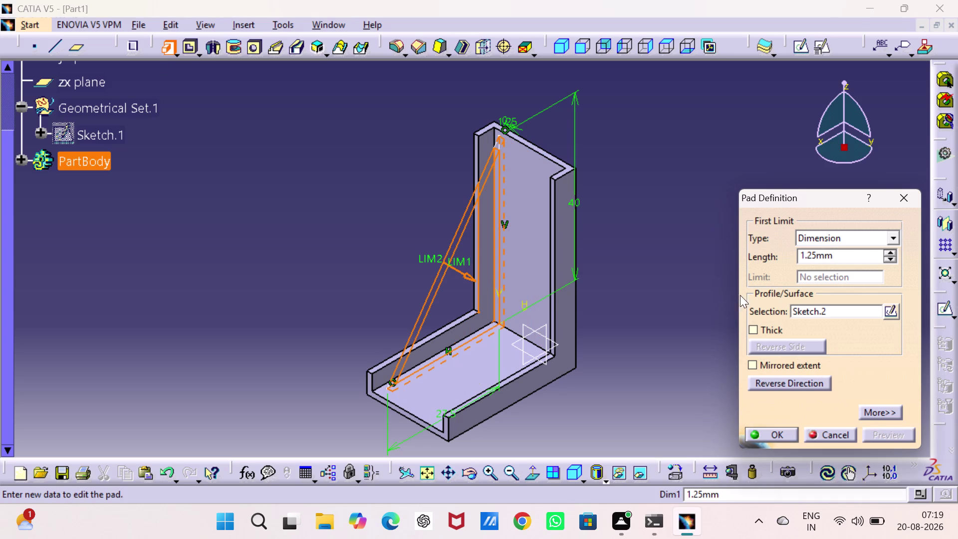
click(810, 384)
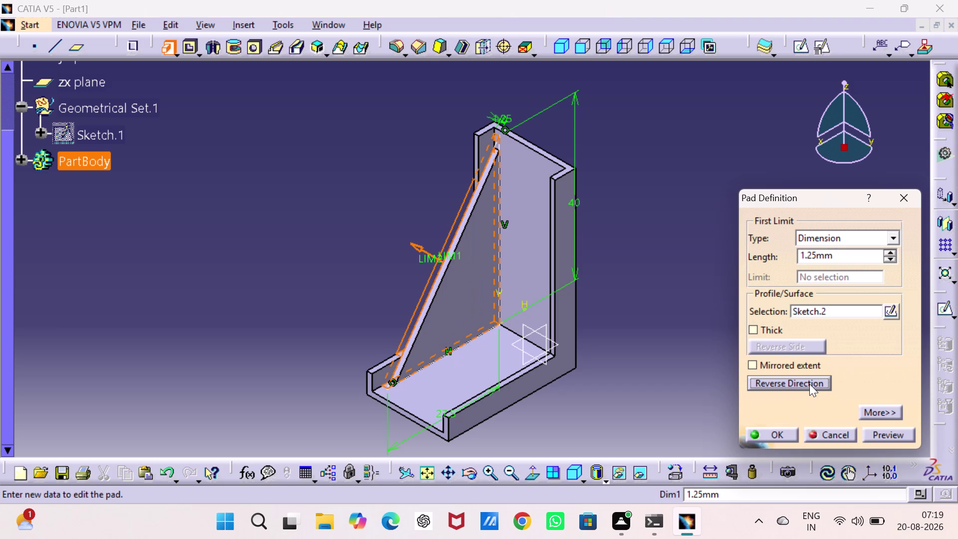
click(872, 430)
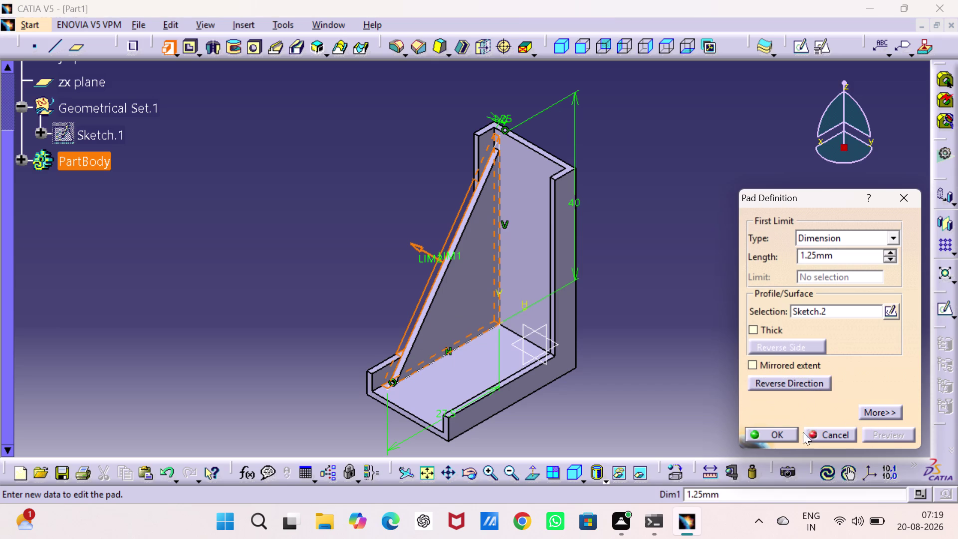
click(781, 426)
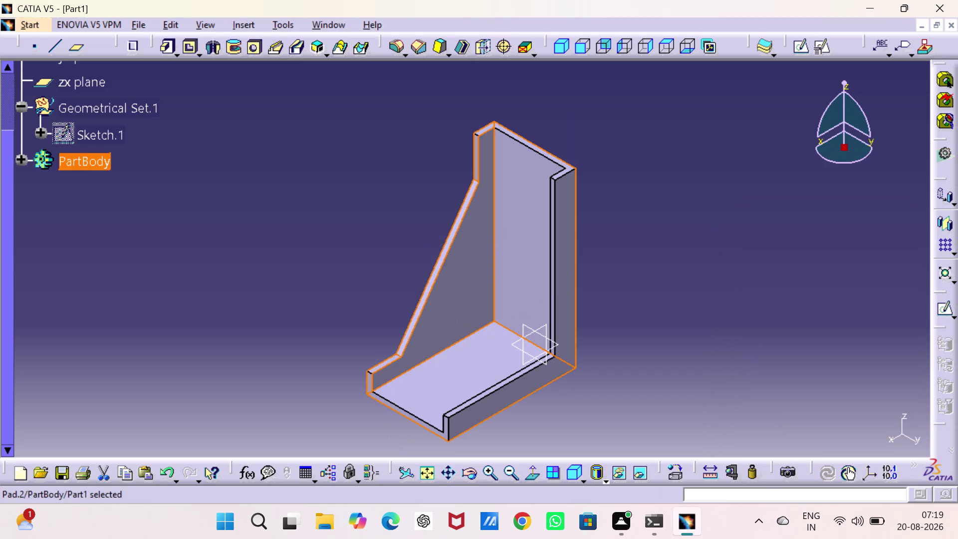
Edit Pad.2 in the tree, reverse its direction and confirm the change.
click(711, 382)
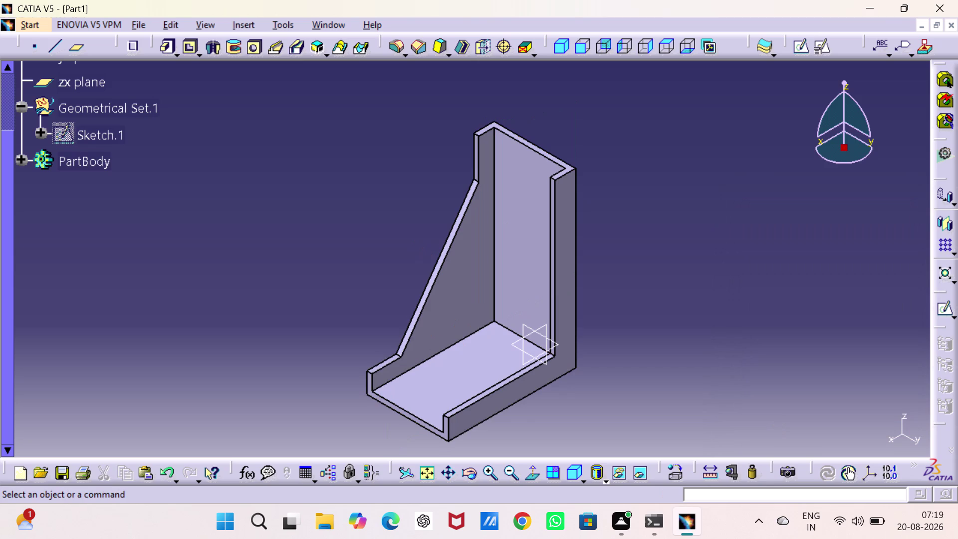
double_click(92, 161)
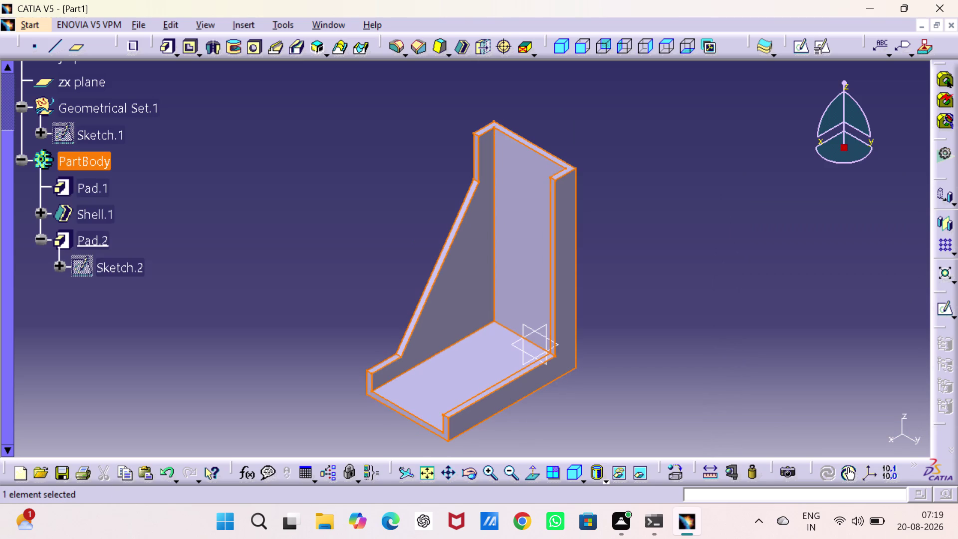
double_click(103, 235)
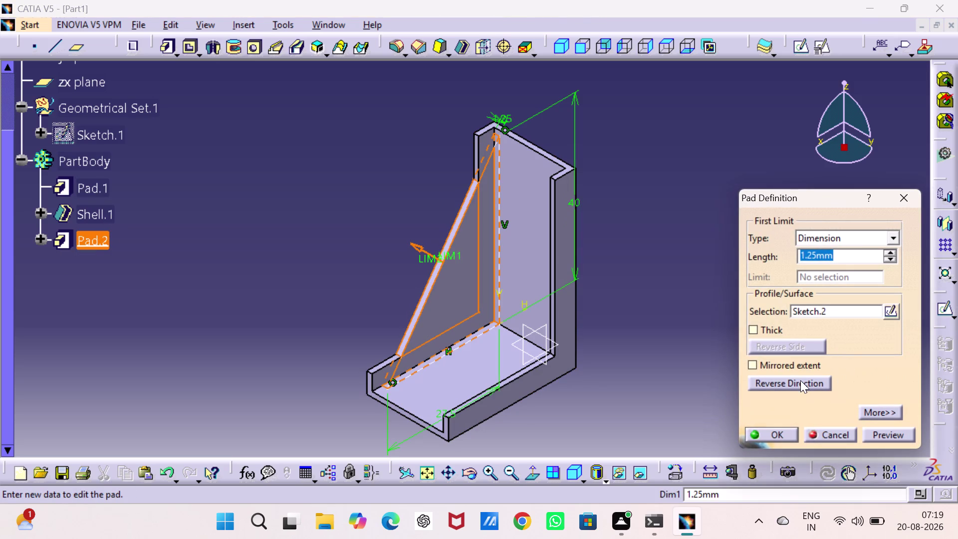
click(800, 380)
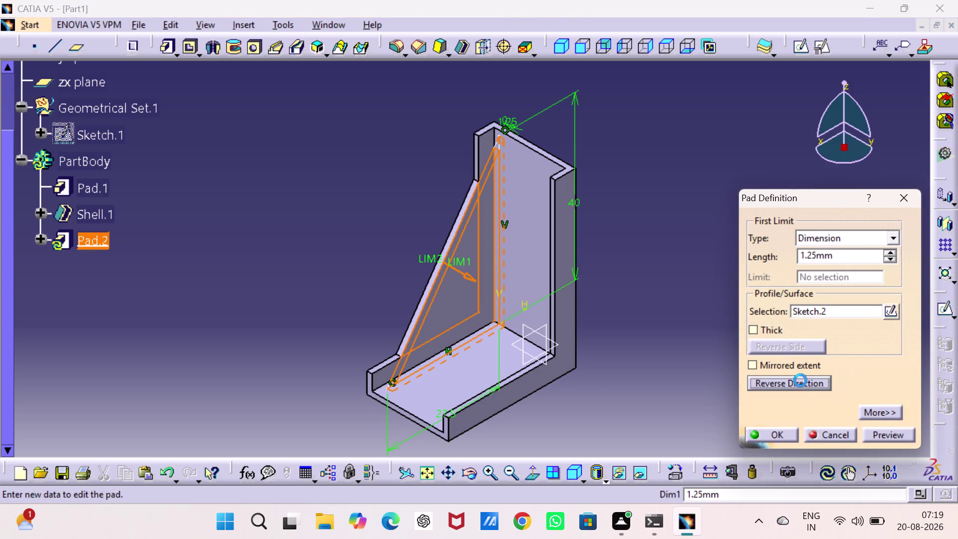
click(777, 432)
click(736, 401)
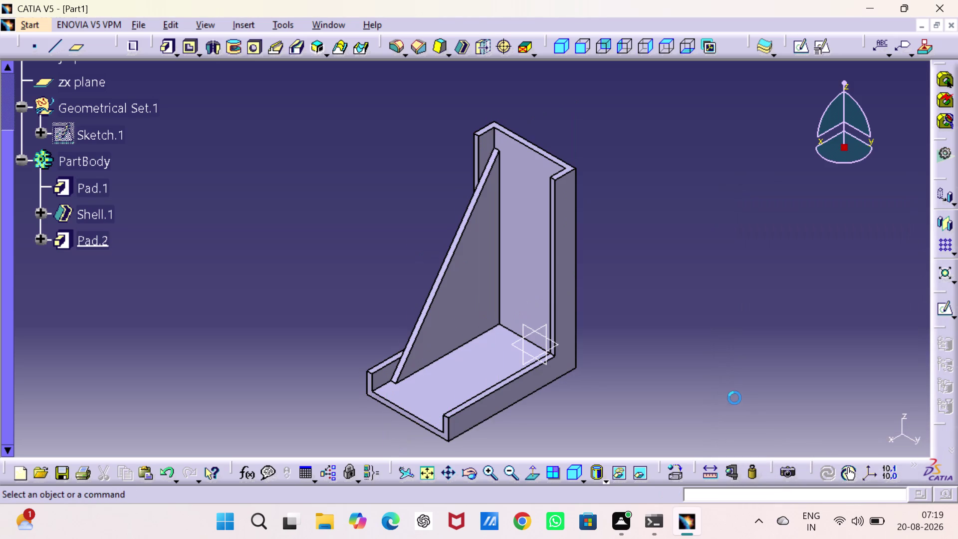
middle_click(712, 365)
right_click(713, 365)
Orbit the bracket, select Pad.2 in the tree and launch the Mirror tool.
middle_drag(712, 365, 701, 314)
click(709, 337)
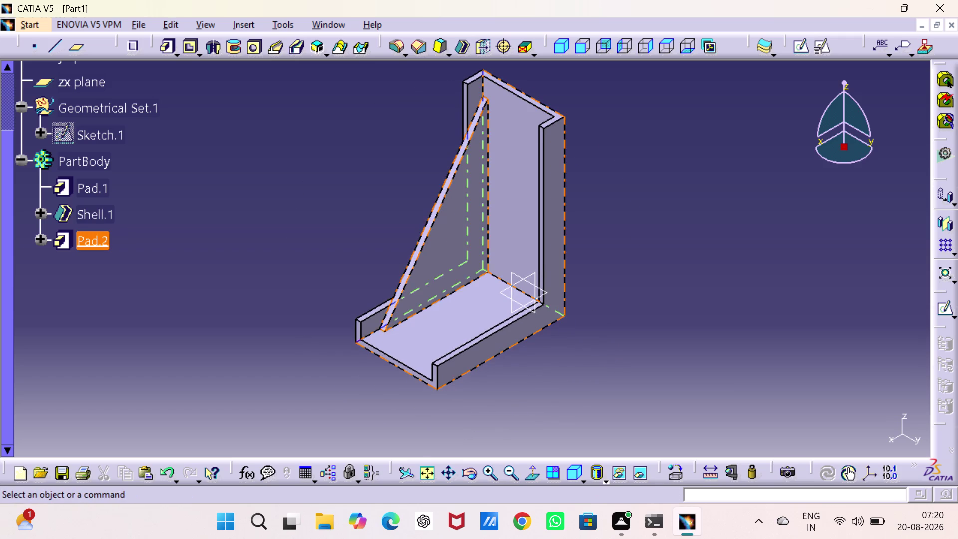
click(79, 244)
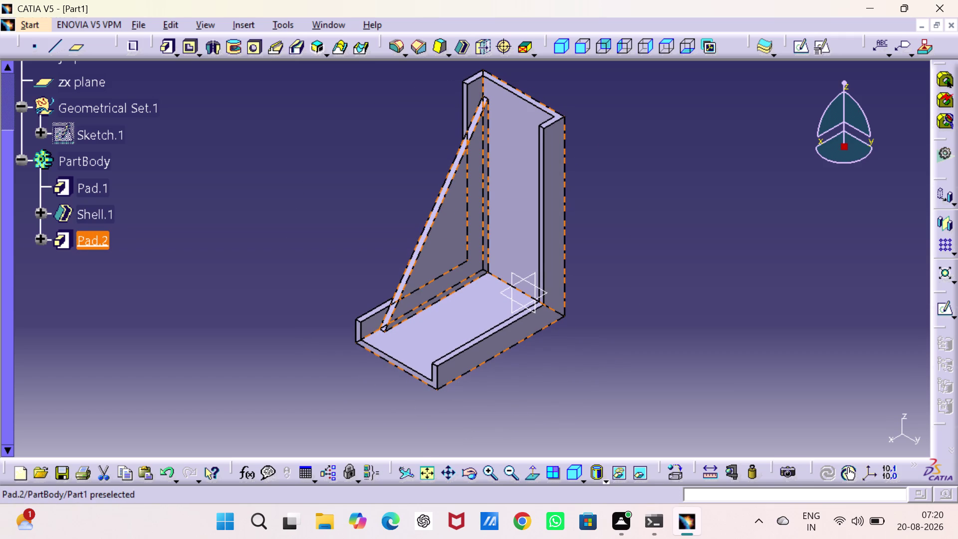
click(295, 163)
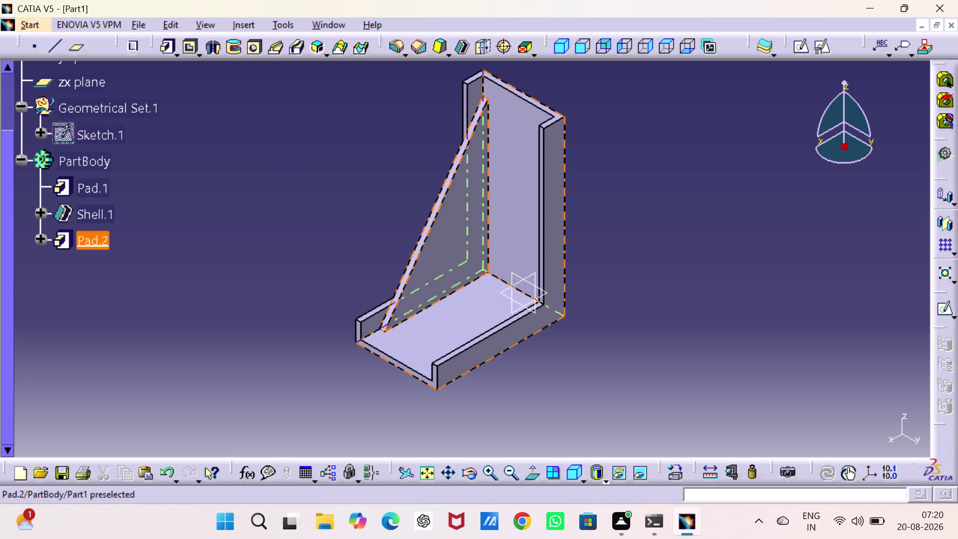
click(91, 232)
click(219, 202)
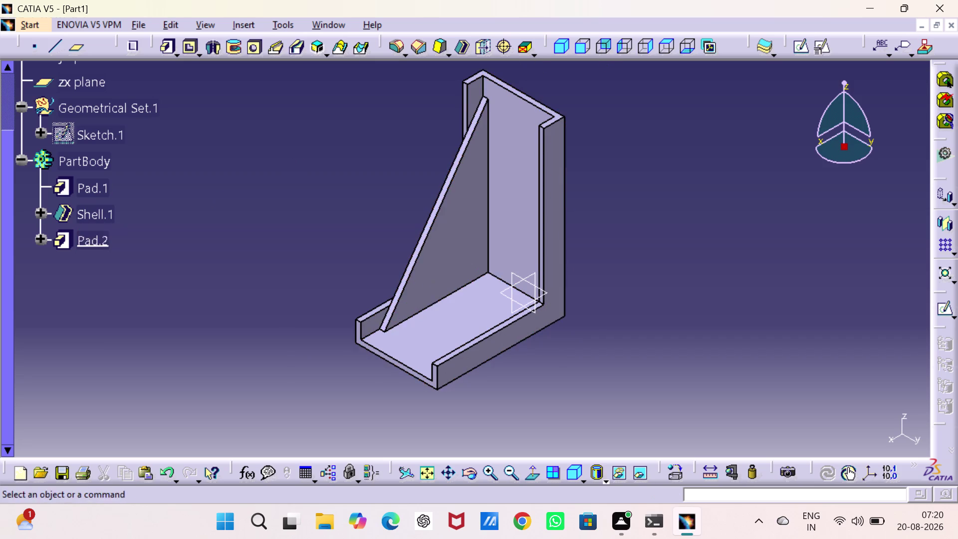
click(92, 238)
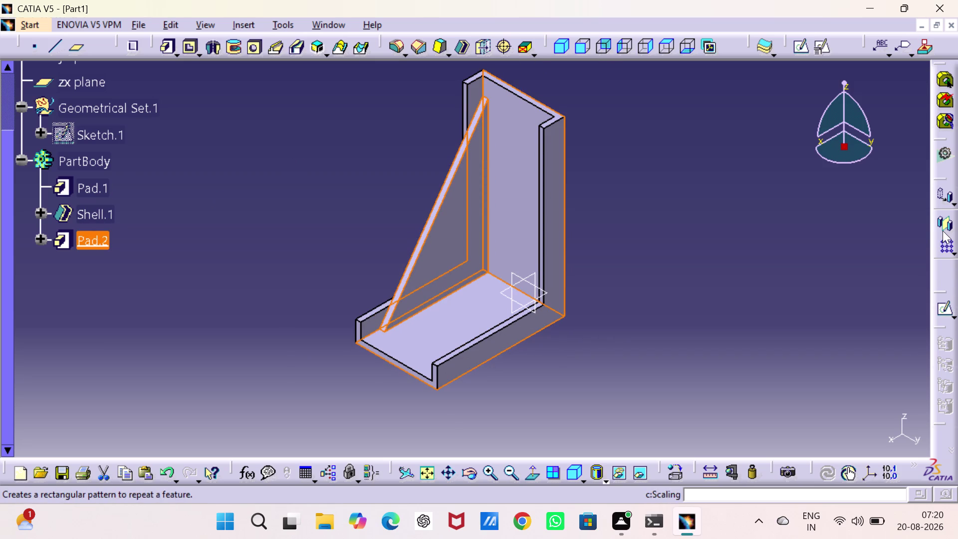
click(943, 224)
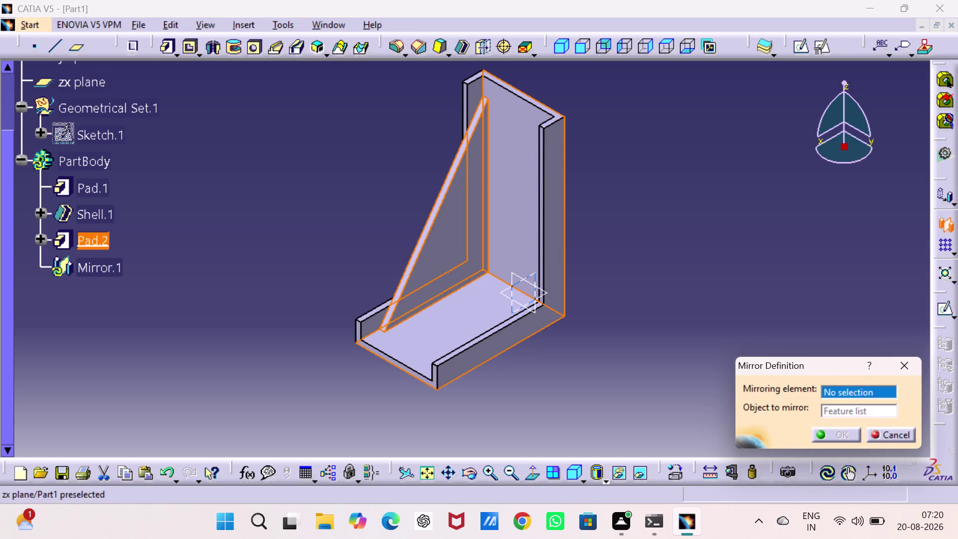
Choose the zx plane as the mirroring element and confirm the mirrored rib.
click(522, 282)
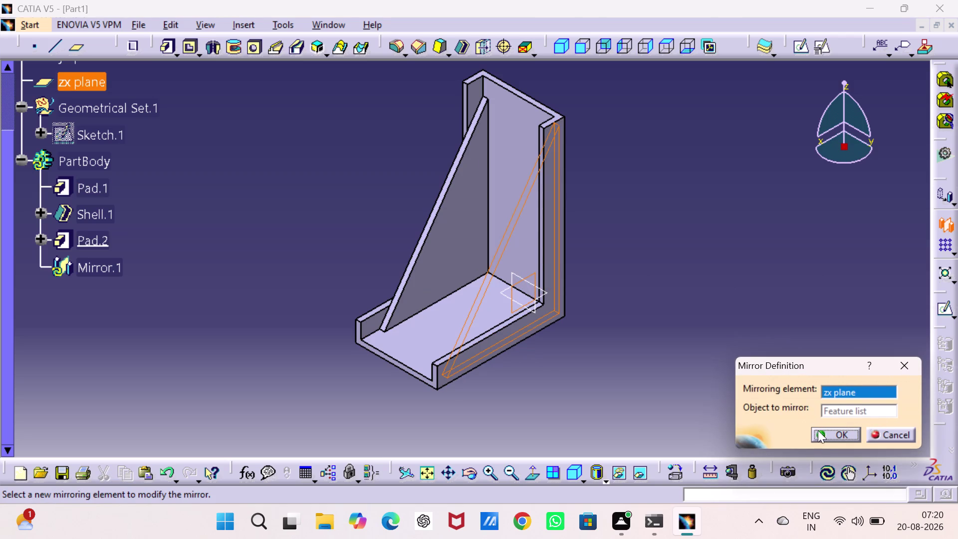
click(832, 429)
click(792, 360)
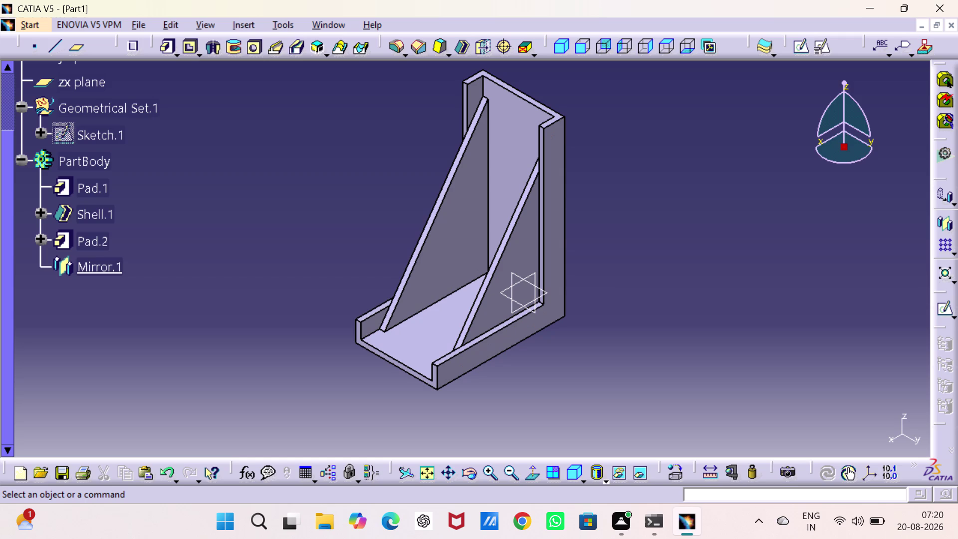
key(Tab)
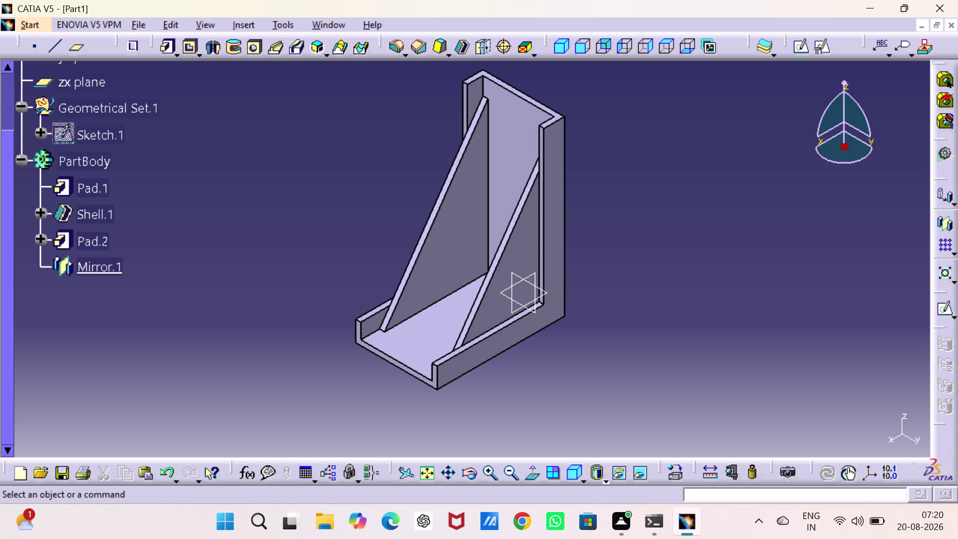